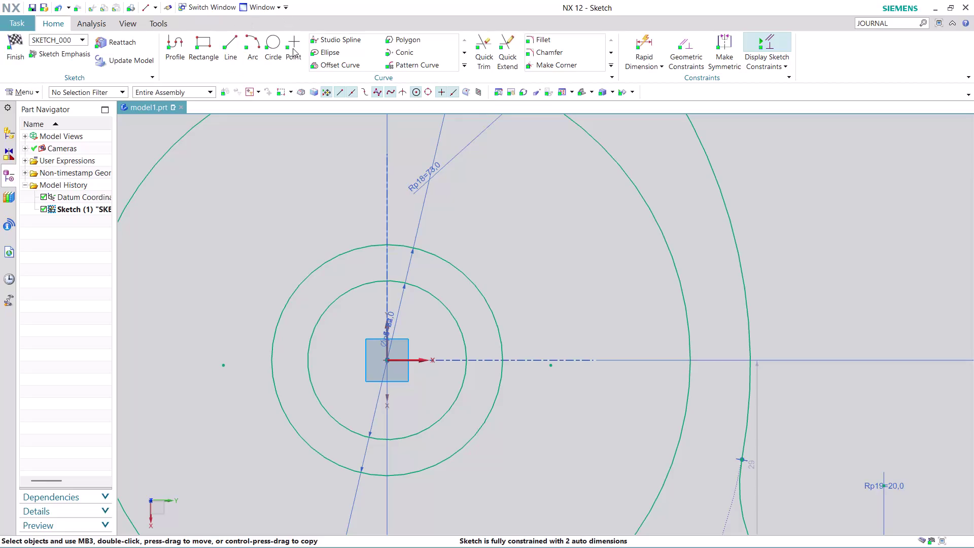
Place a 58 mm diameter circle at the sketch origin, concentric with the inner circles.
click(272, 41)
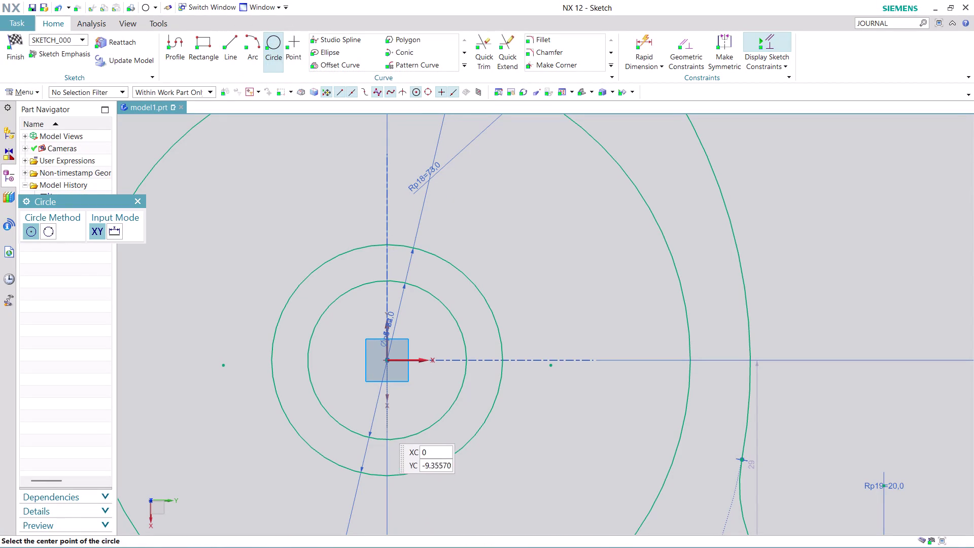
click(389, 360)
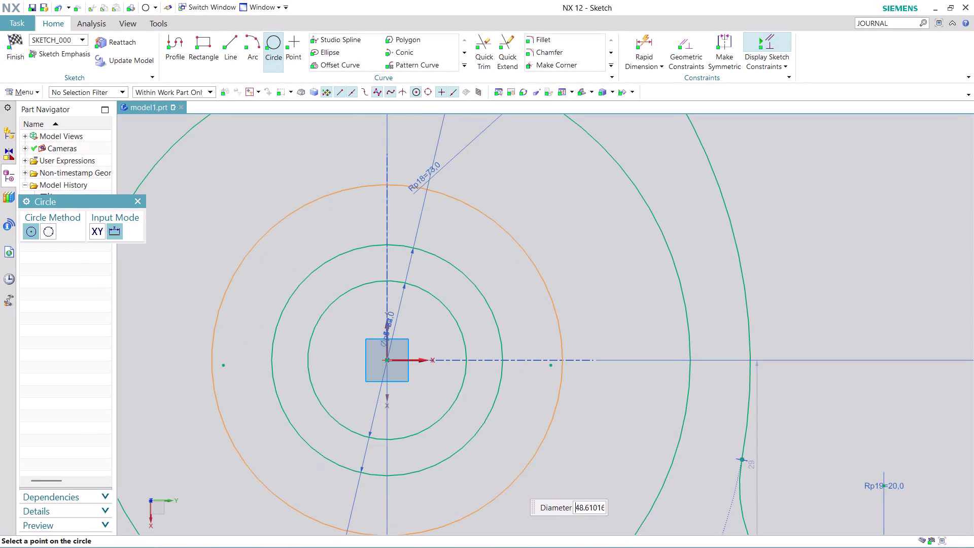
text(58)
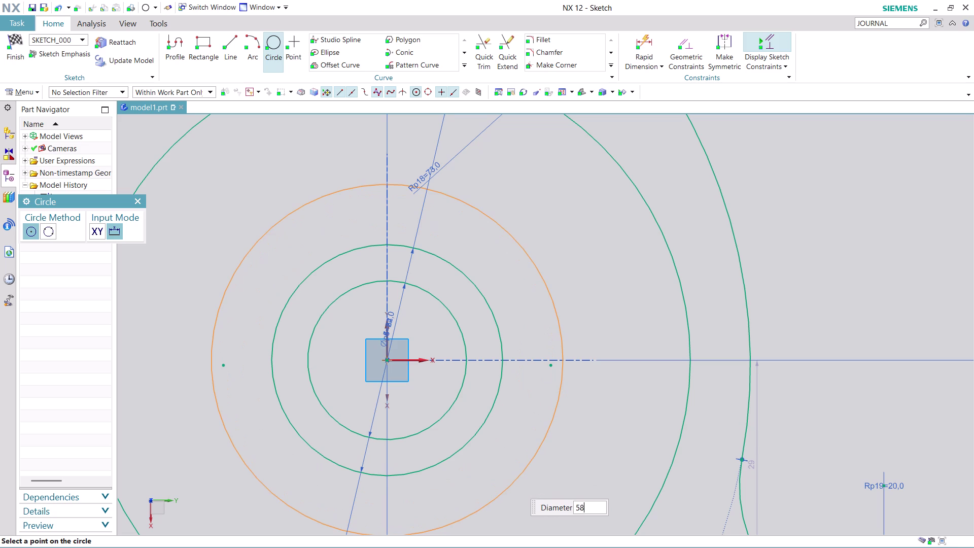
key(Return)
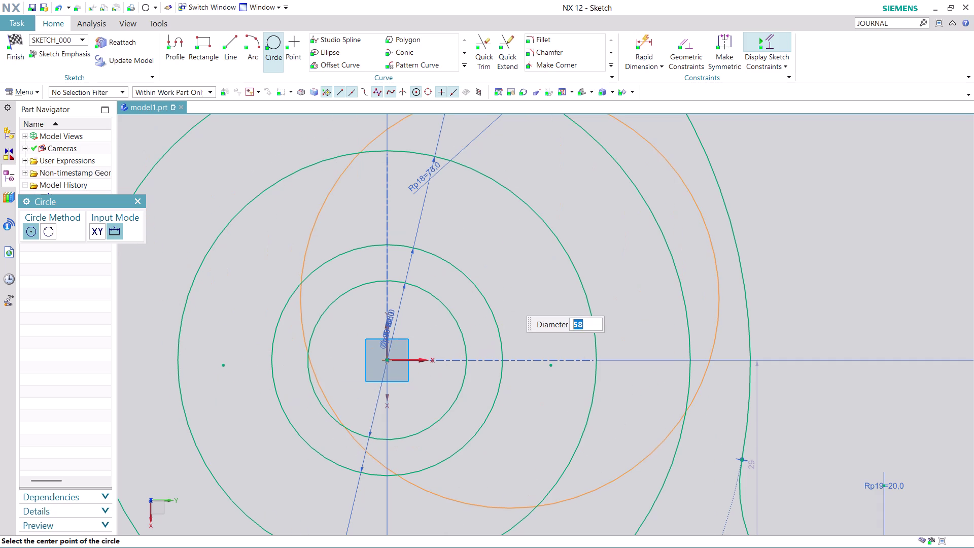
key(Escape)
scroll(down, 3)
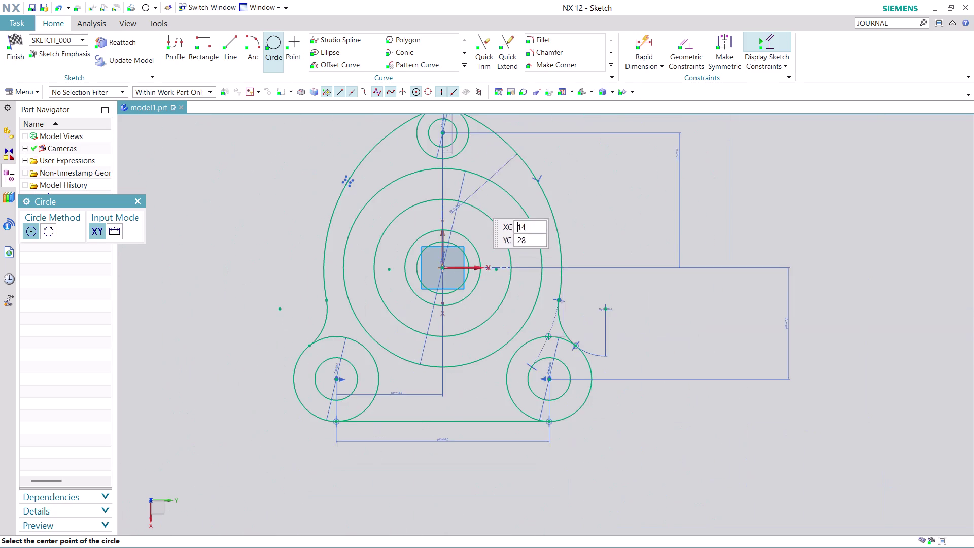
scroll(up, 3)
scroll(up, 3)
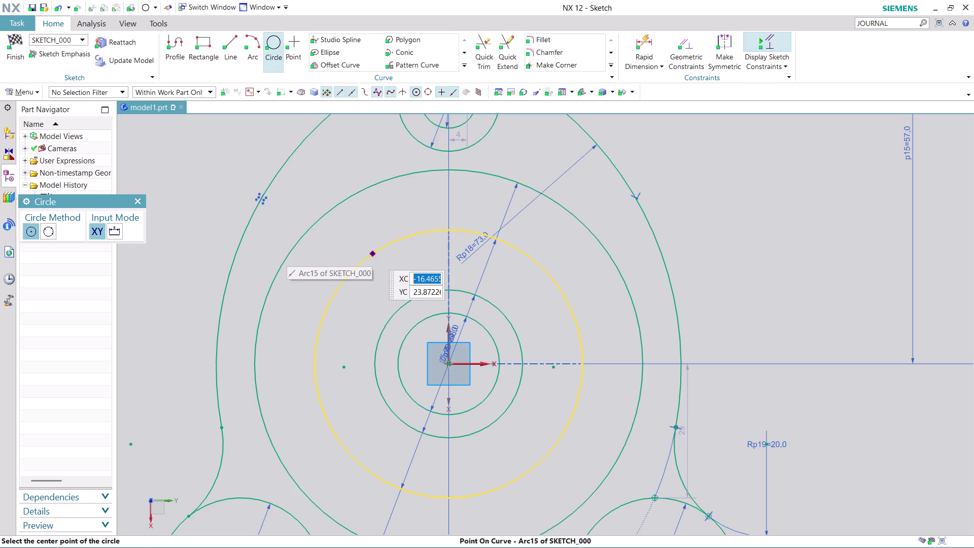
key(Escape)
Convert the Ø58 circle into dashed reference (construction) geometry.
right_click(372, 187)
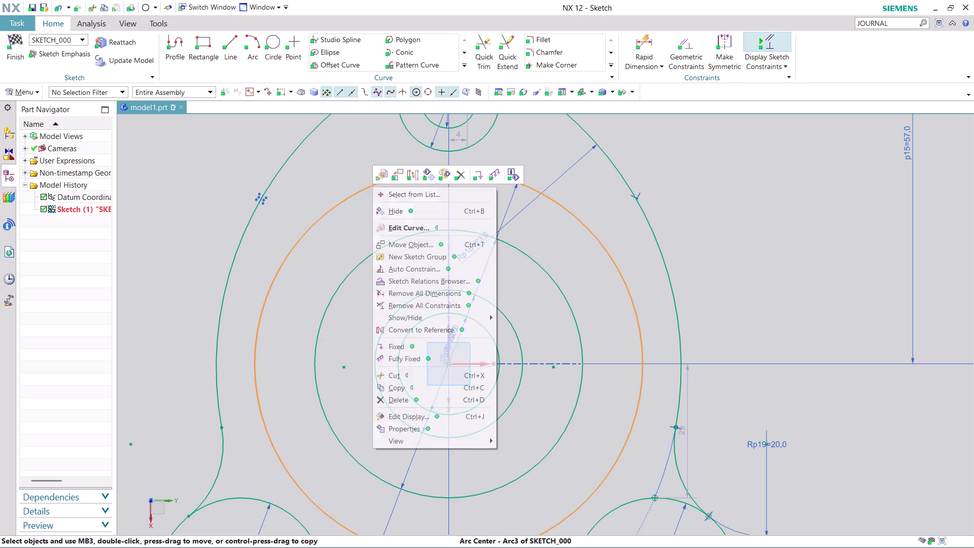
click(441, 329)
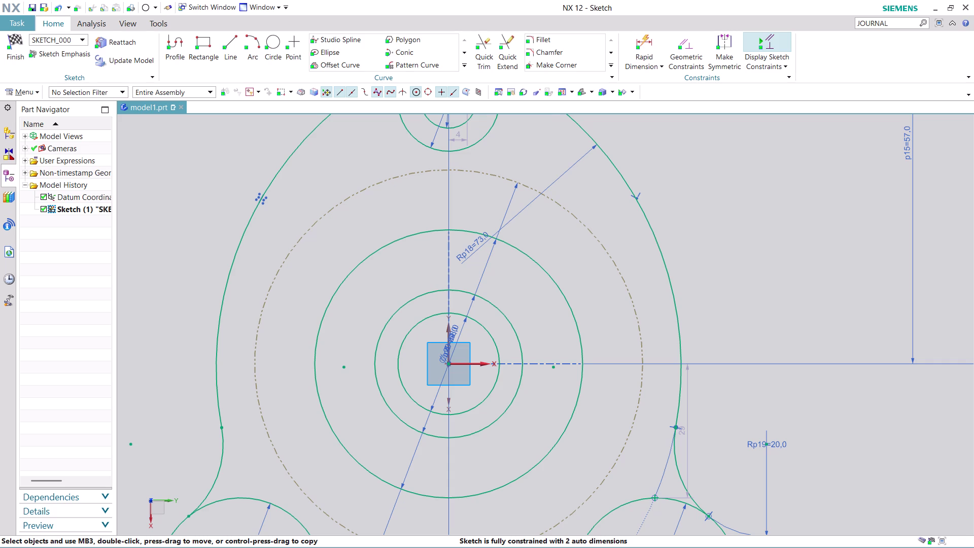
scroll(down, 3)
scroll(up, 3)
scroll(up, 3)
scroll(up, 3)
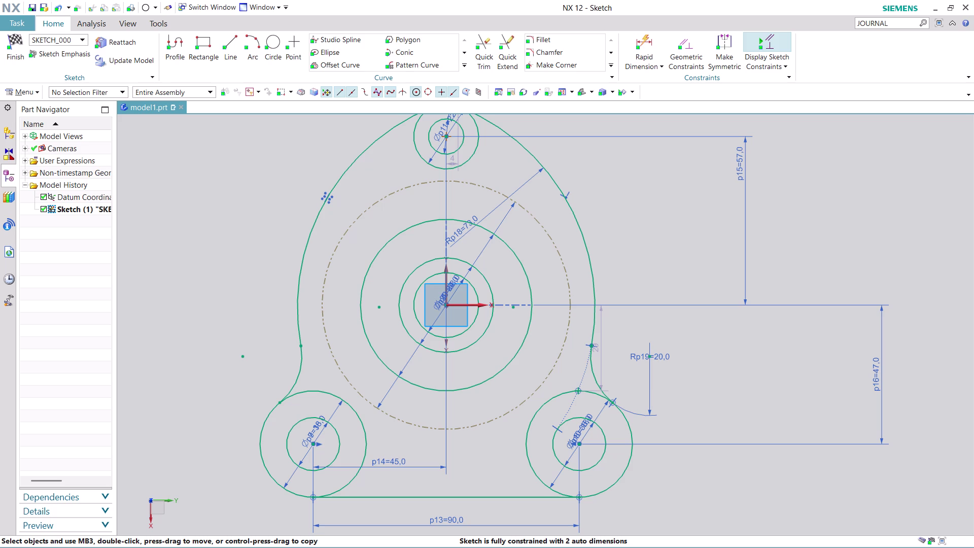
click(275, 44)
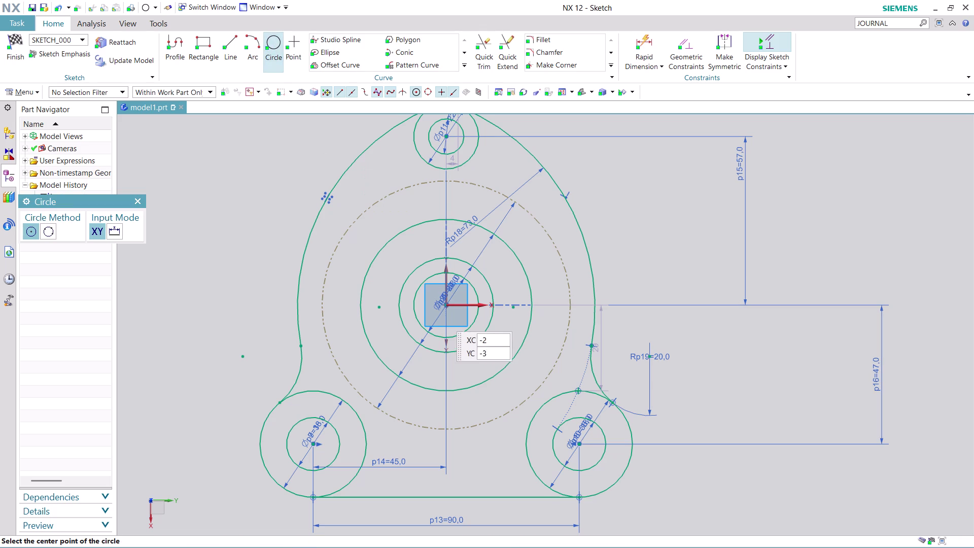
Draw a 78 mm diameter circle centred on the sketch origin.
click(446, 305)
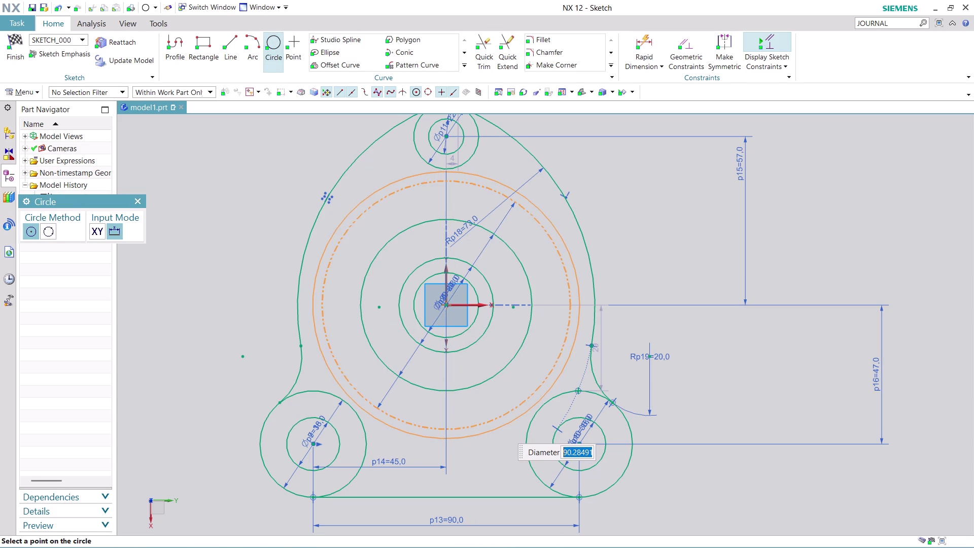
text(78)
key(Return)
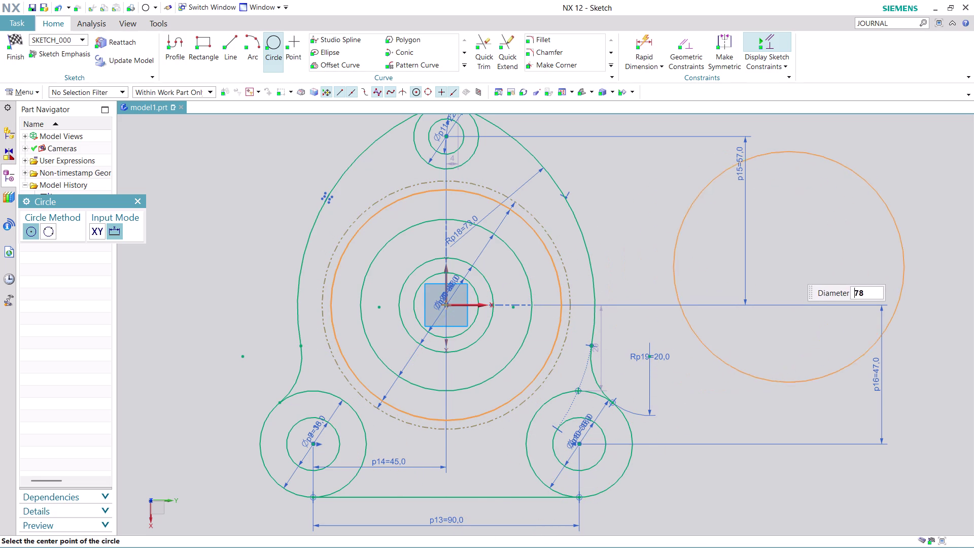
key(Escape)
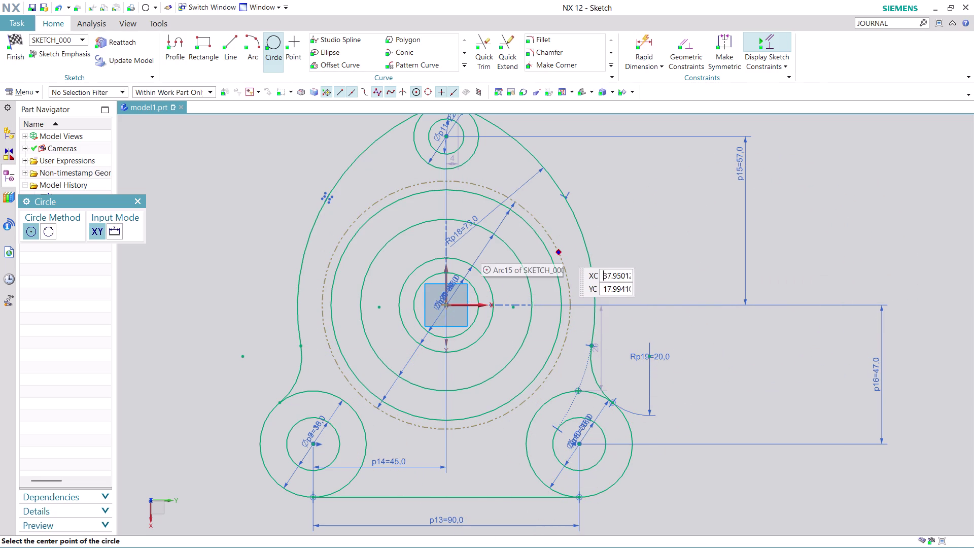
key(Escape)
Restore the Ø58 circle to an active curve and place the Ø78 and Ø58 dimensions.
right_click(554, 242)
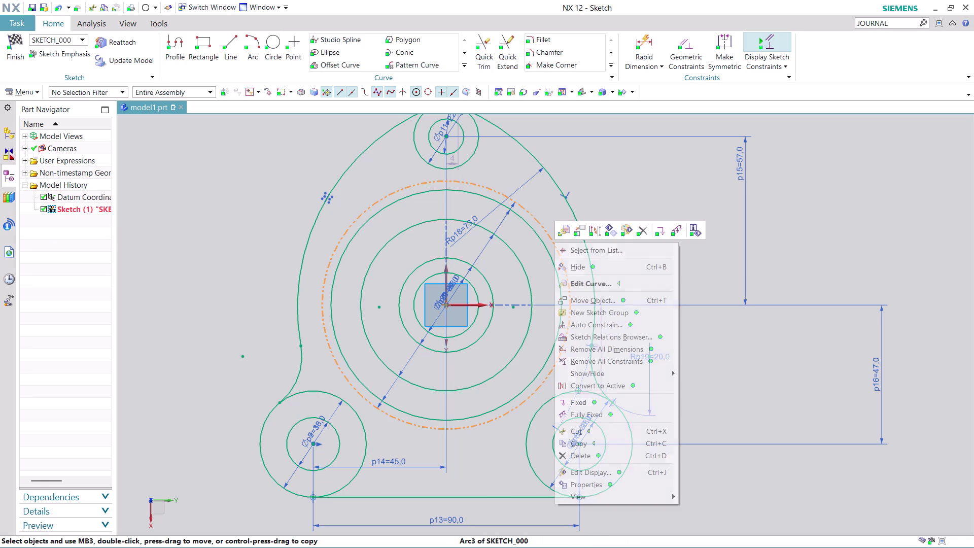
click(617, 451)
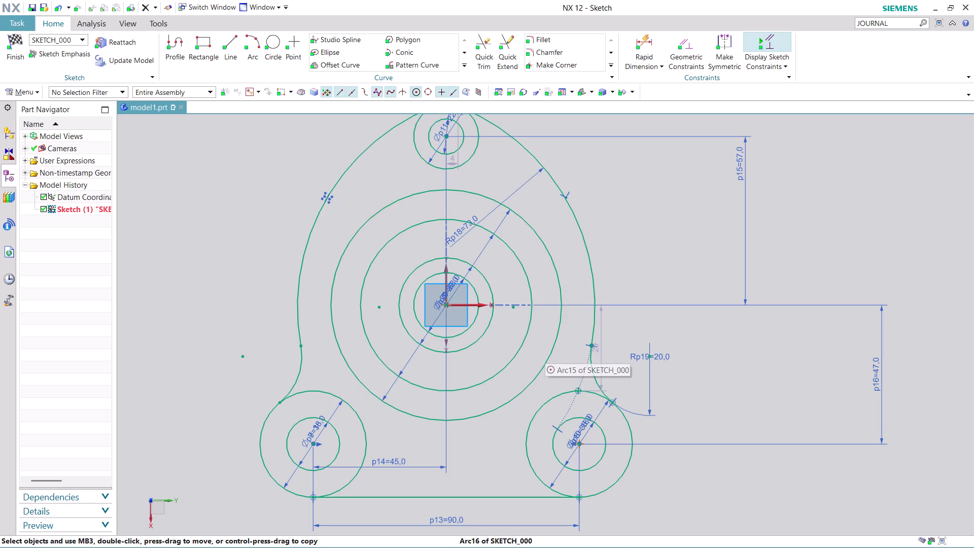
drag(499, 224, 551, 284)
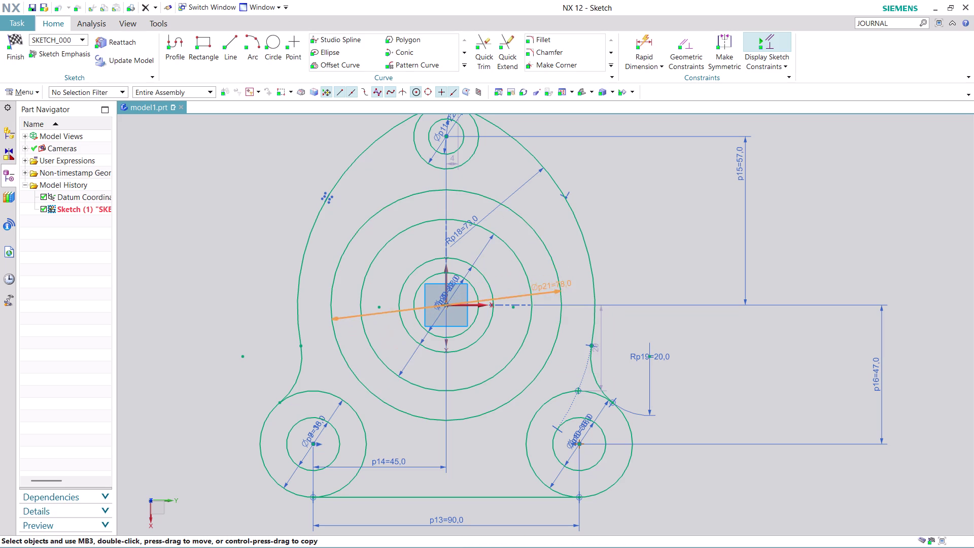
drag(551, 284, 554, 286)
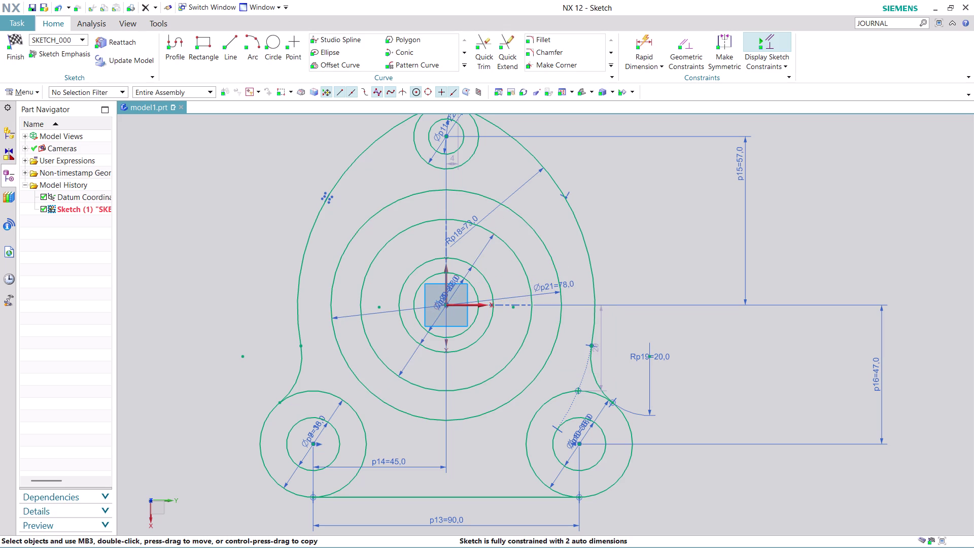
drag(488, 244, 509, 266)
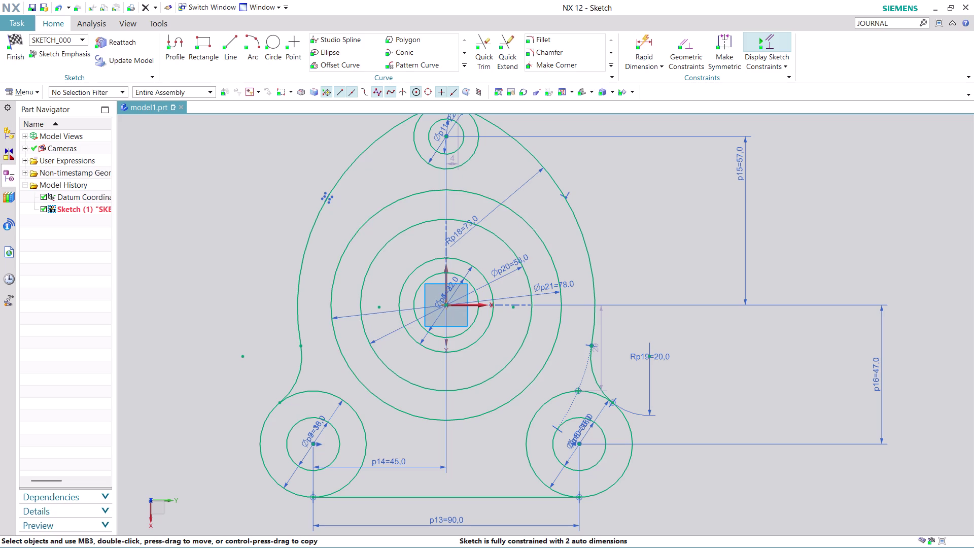
scroll(up, 3)
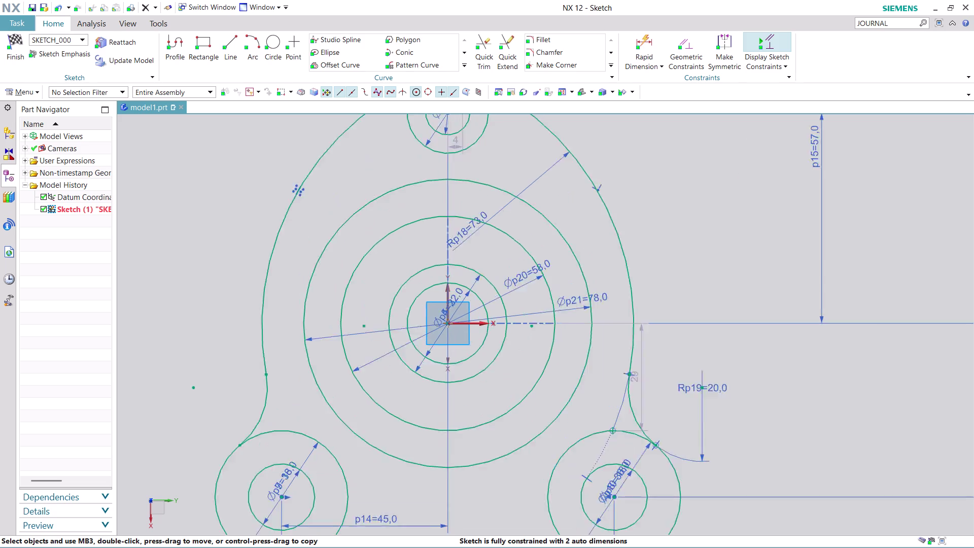
Turn the Ø58 circle back into reference geometry.
scroll(up, 3)
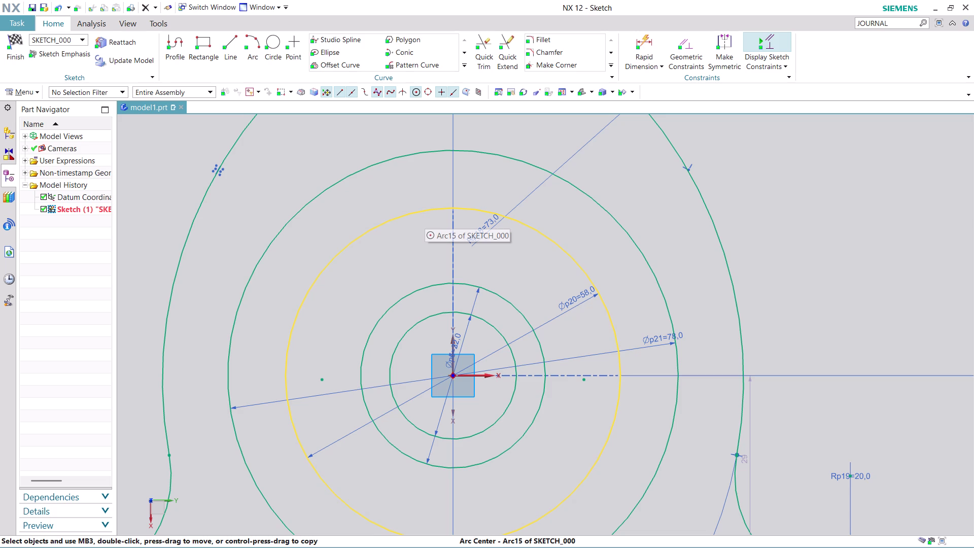
right_click(424, 215)
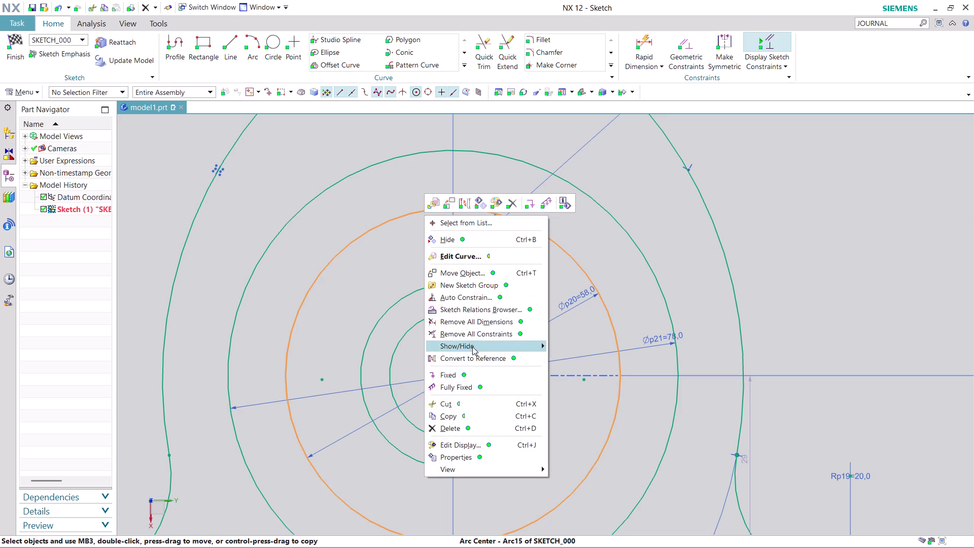
click(478, 356)
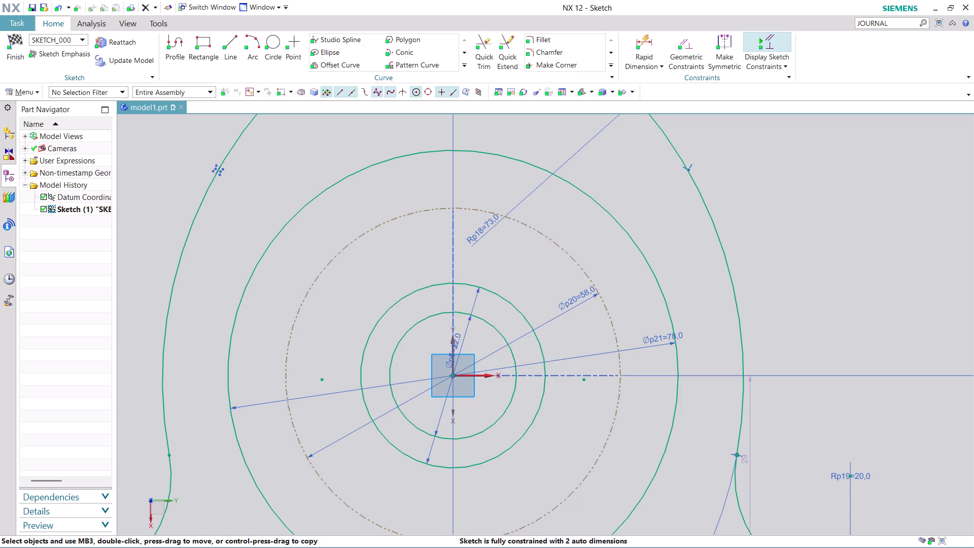
Draw a 14 mm diameter circle centred on a point of the Ø58 reference circle.
click(275, 42)
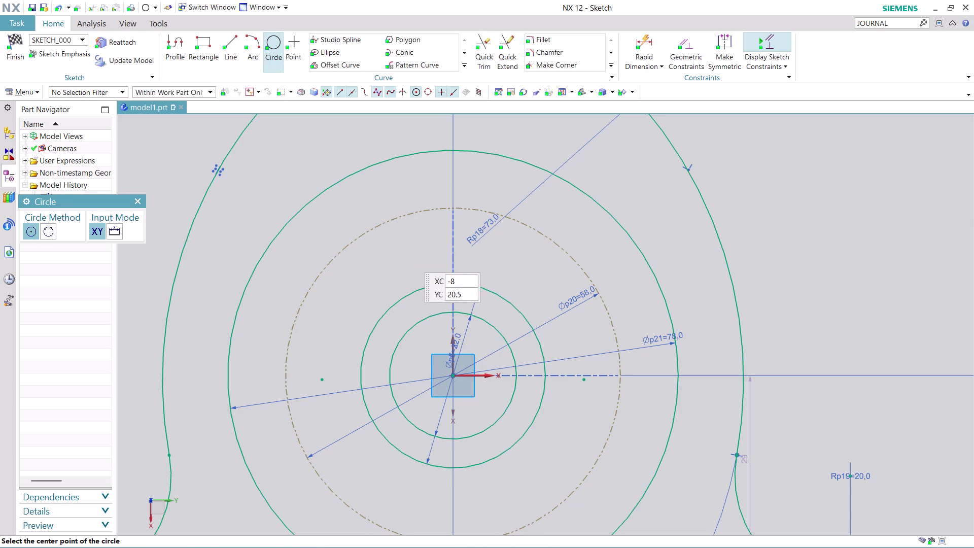
click(453, 206)
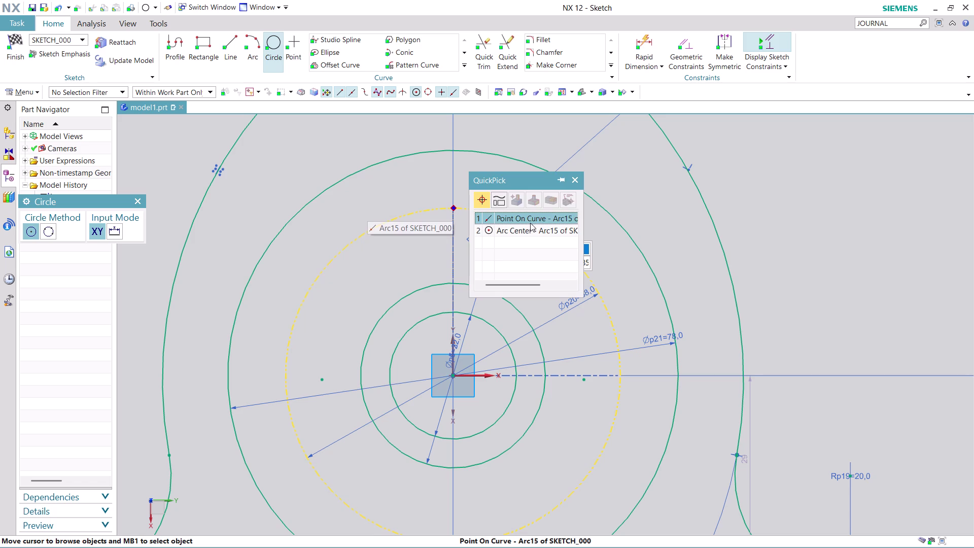
click(523, 217)
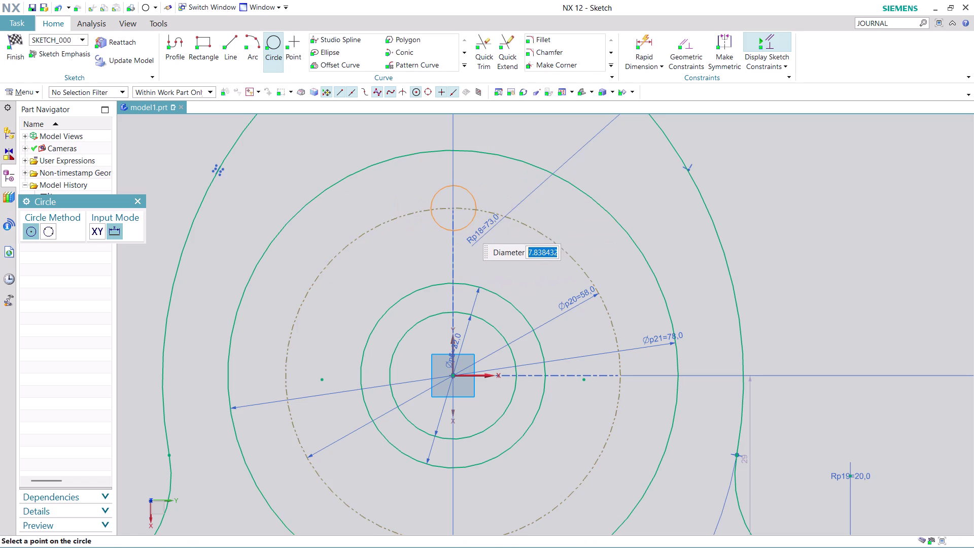
text(1)
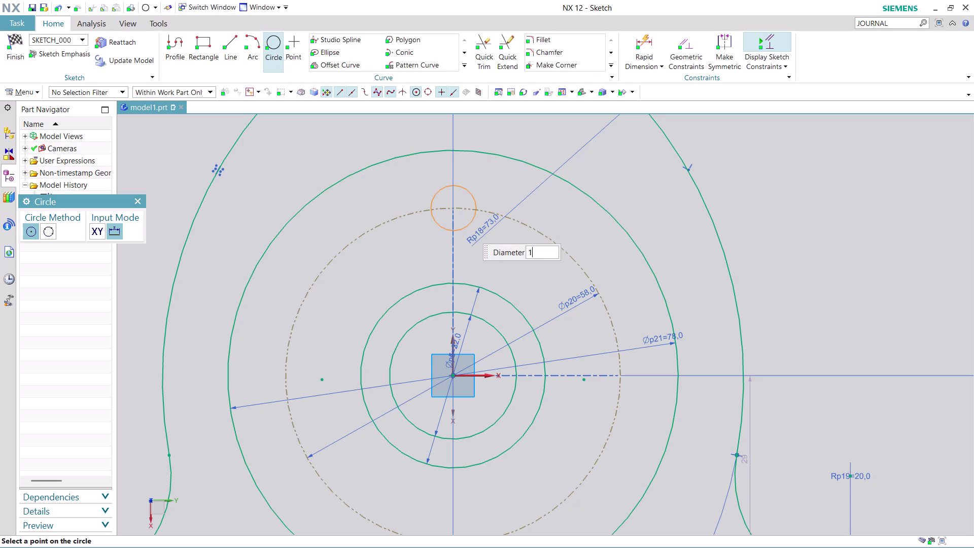
text(4)
key(Return)
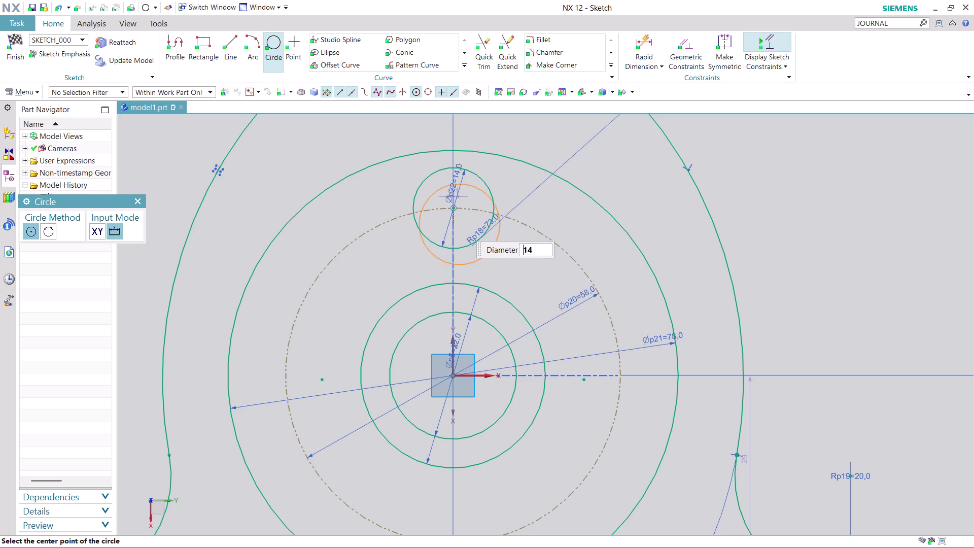
key(Escape)
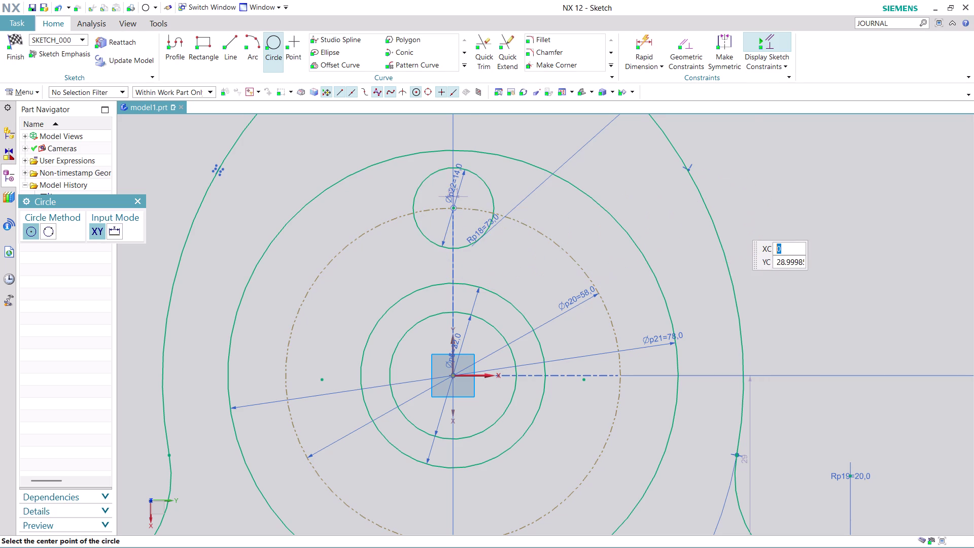
key(Escape)
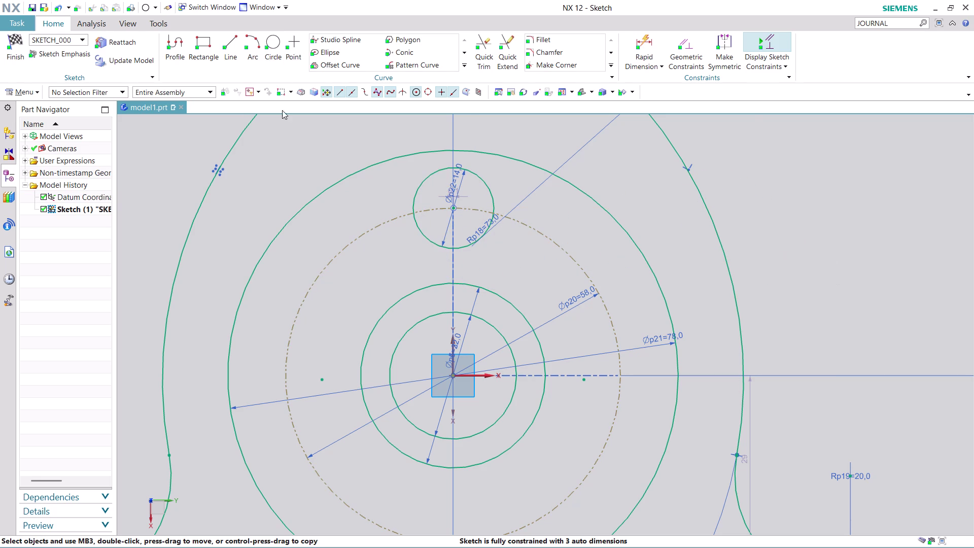
click(178, 43)
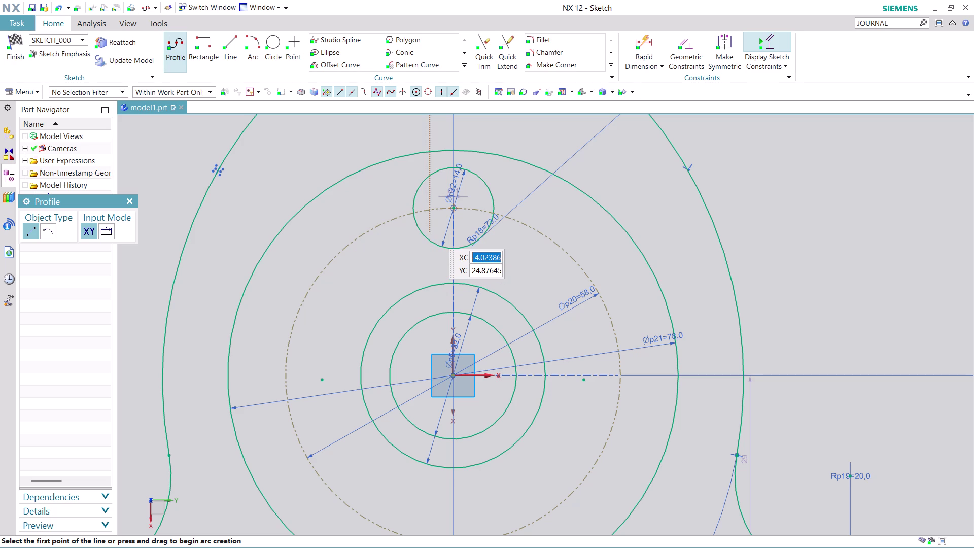
Draw an open three-line slot outline (down, across, up) beneath the Ø14 circle.
click(432, 232)
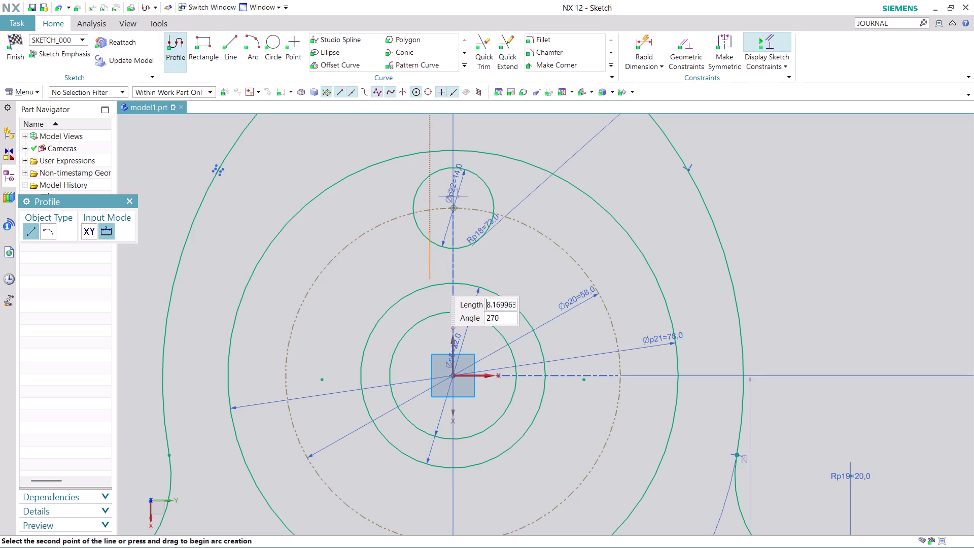
click(431, 271)
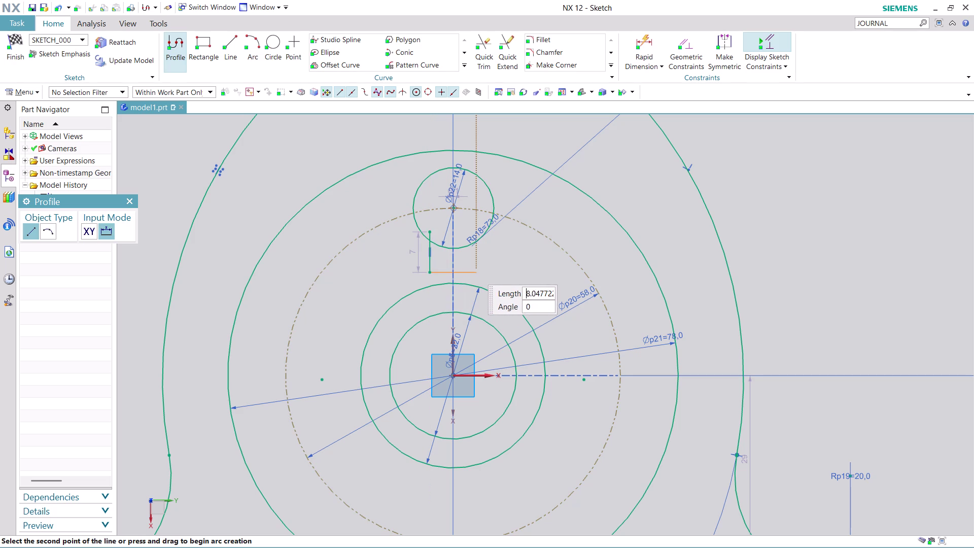
click(477, 268)
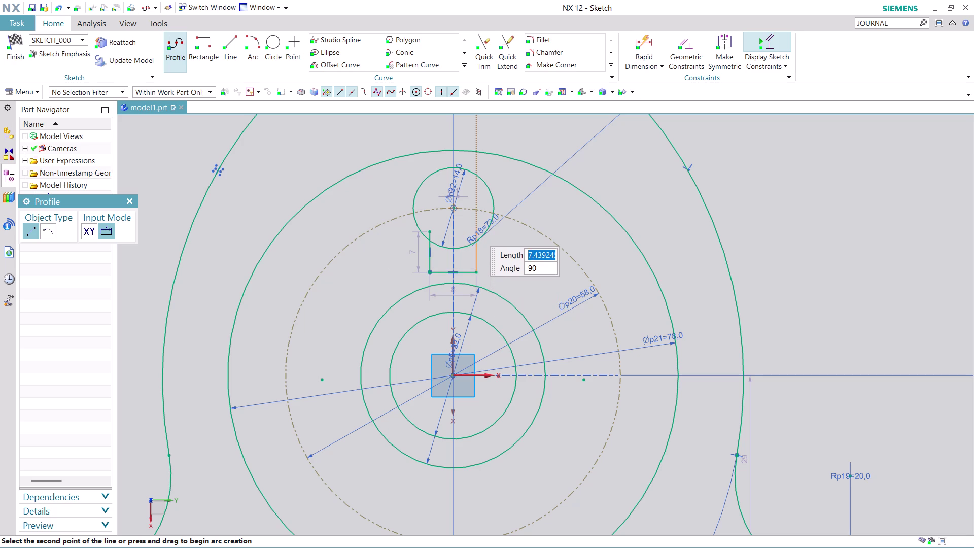
click(473, 229)
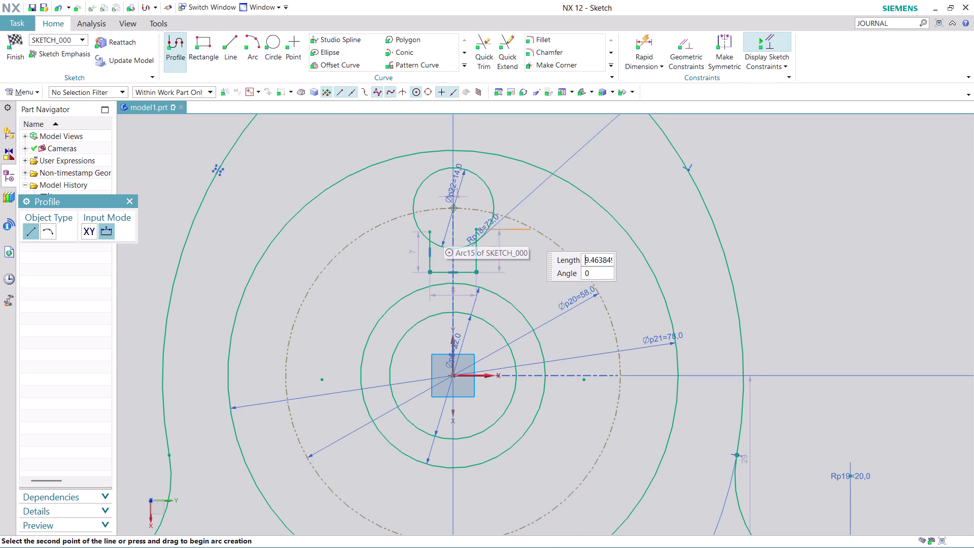
key(Escape)
key(Escape)
scroll(up, 3)
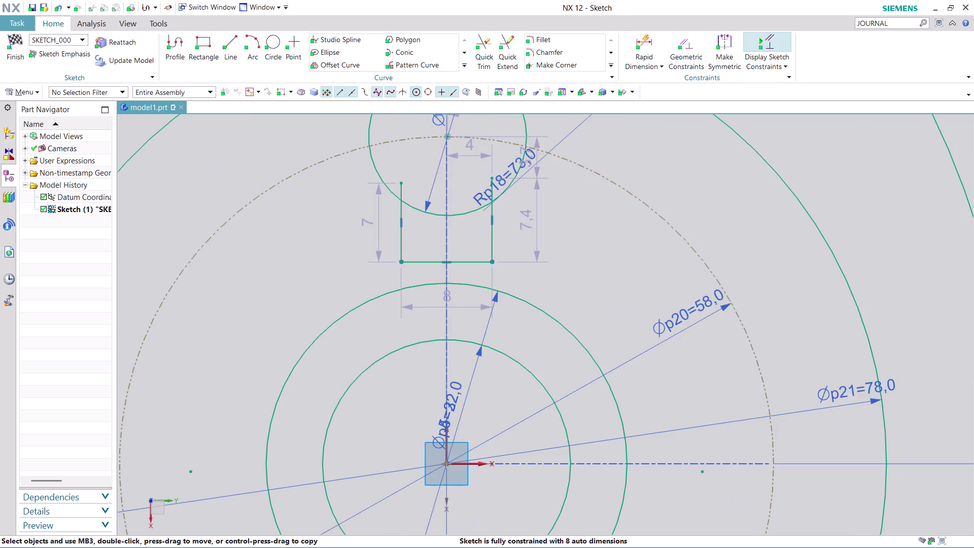
scroll(up, 3)
Set the slot width dimension to 6 mm.
drag(462, 291, 455, 207)
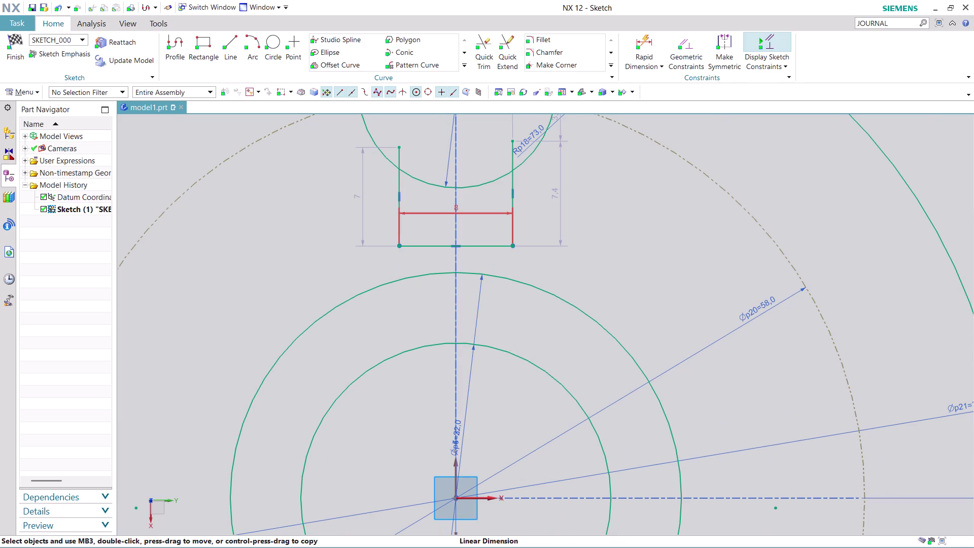
double_click(465, 215)
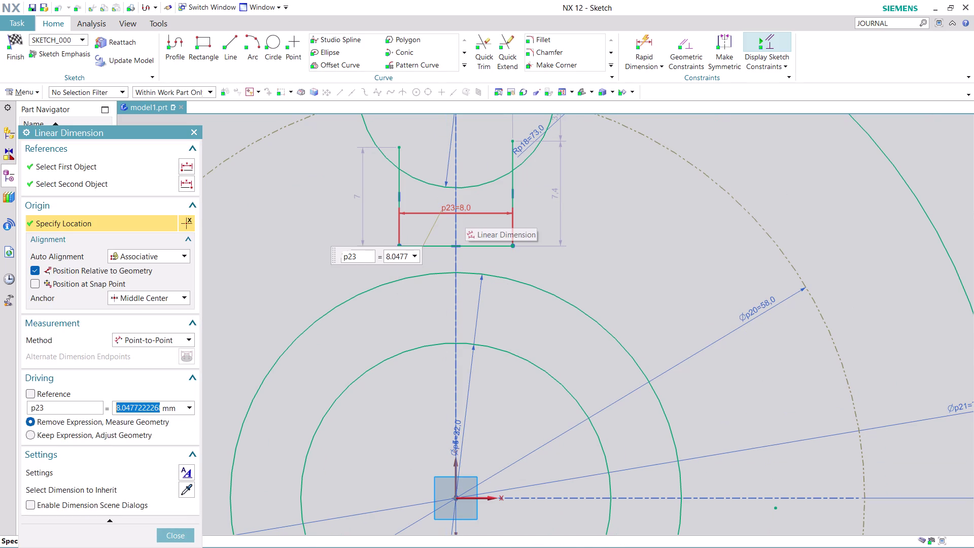
key(6)
key(Return)
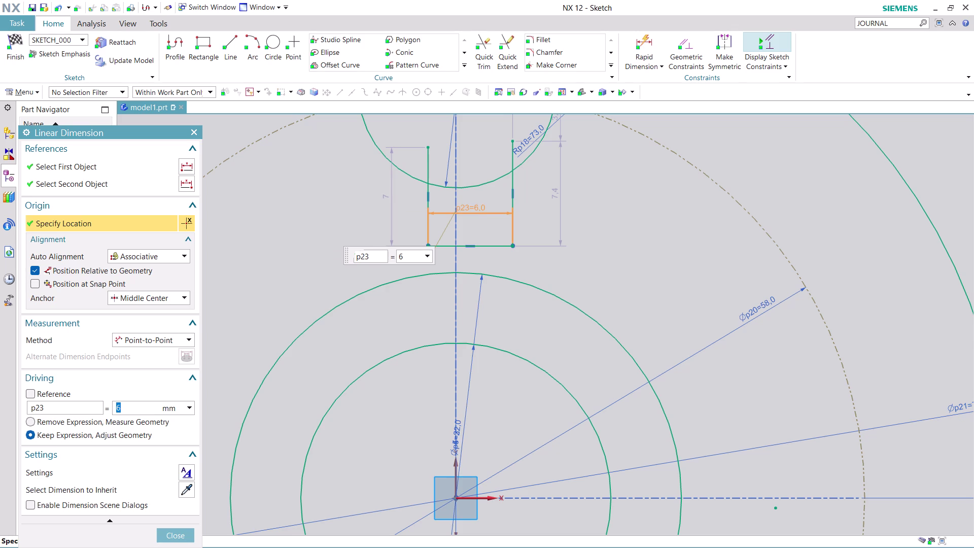
click(178, 537)
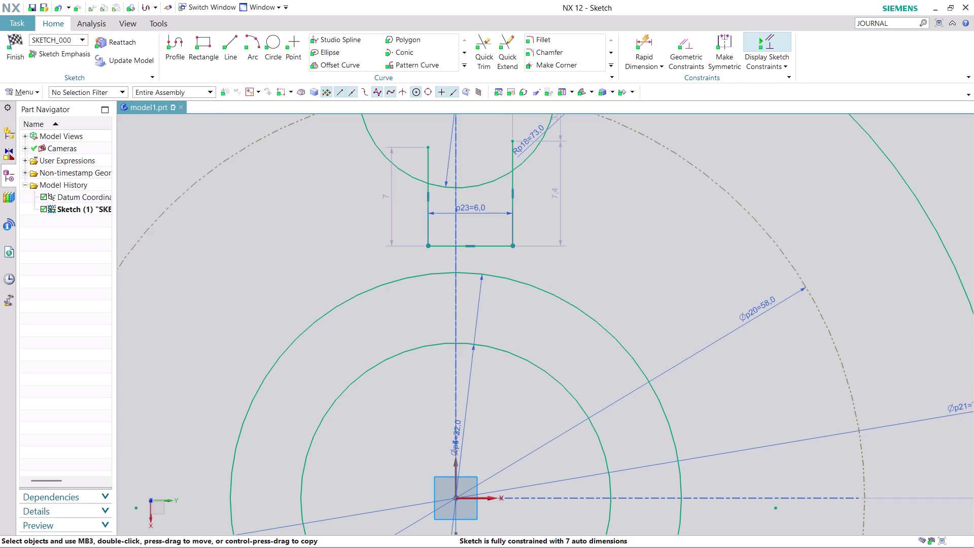
scroll(down, 3)
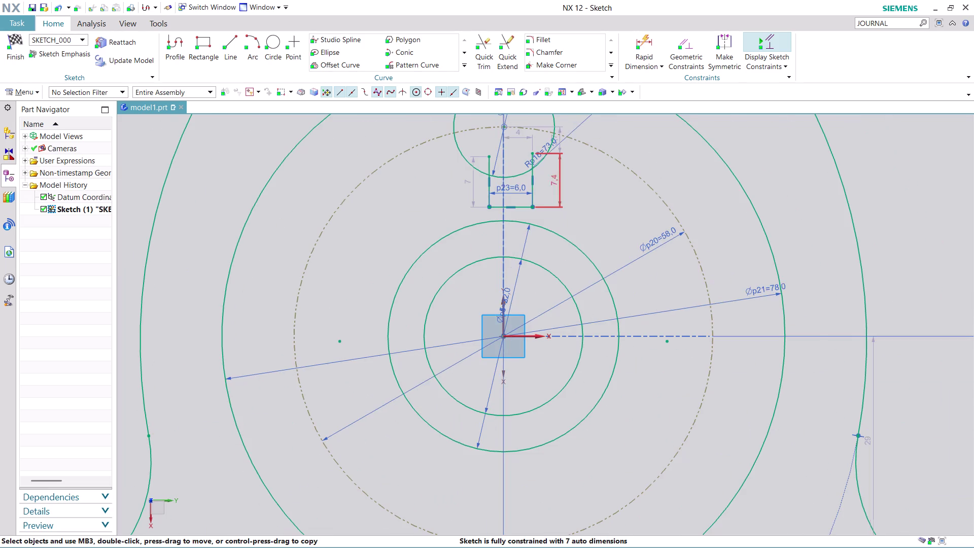
scroll(up, 3)
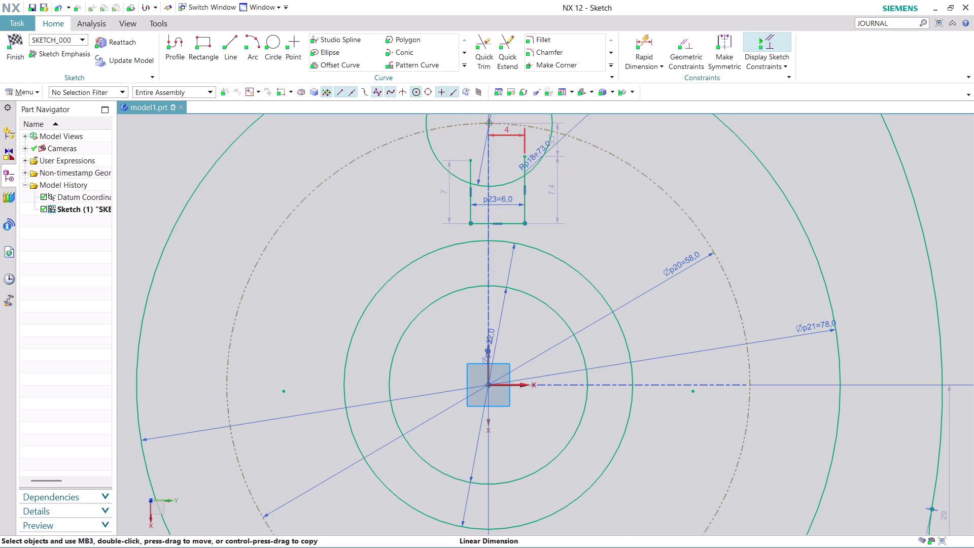
Change the slot's offset from the vertical centre line from 4 mm to 3 mm.
double_click(513, 136)
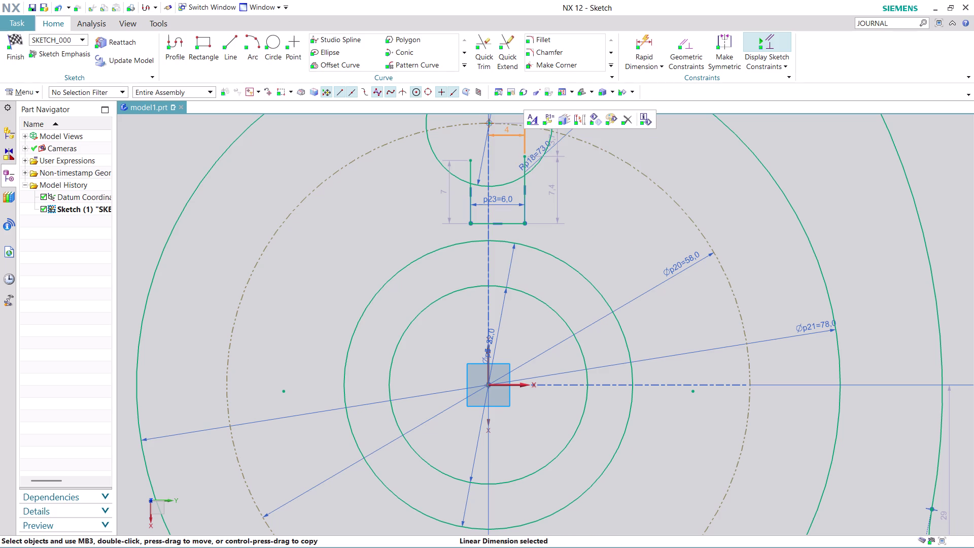
double_click(509, 133)
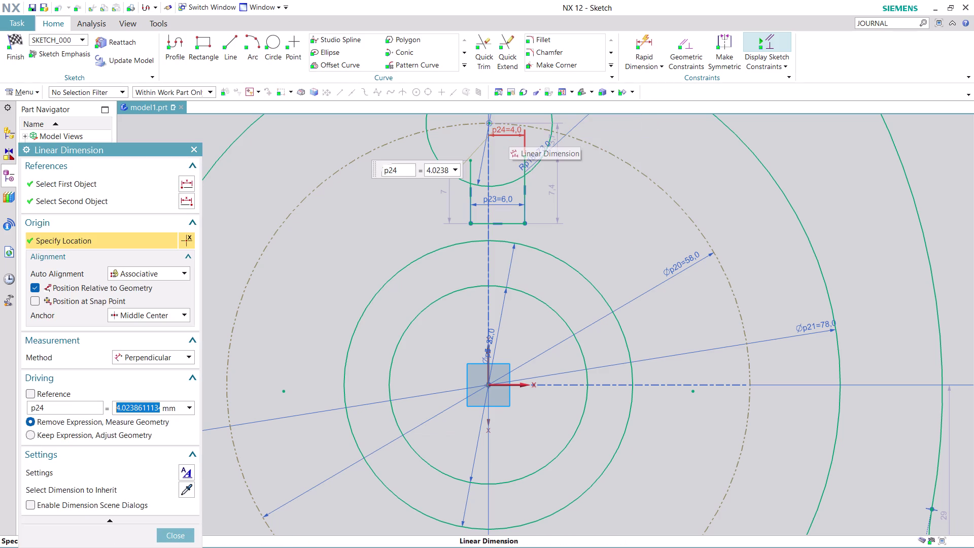
key(3)
key(Return)
scroll(up, 3)
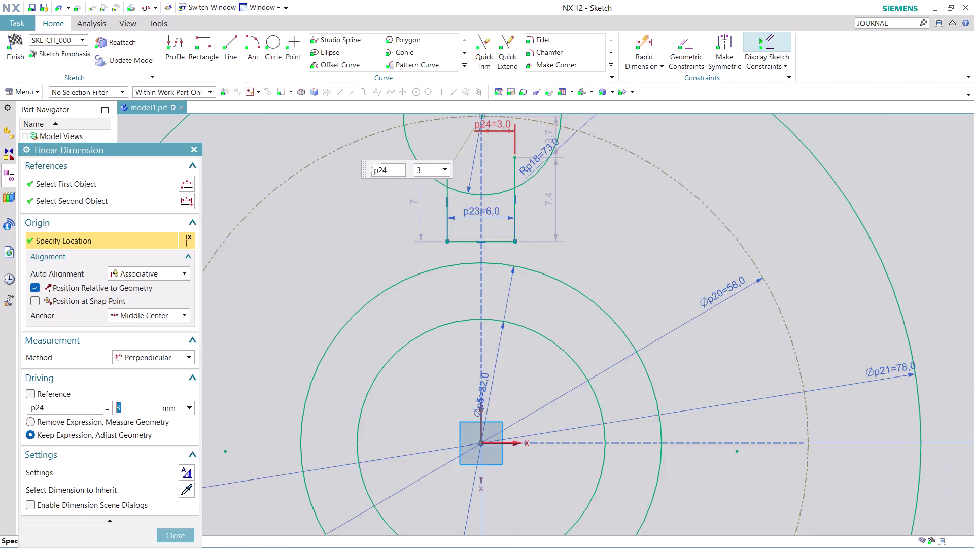
scroll(up, 3)
scroll(up, 3)
scroll(up, 3)
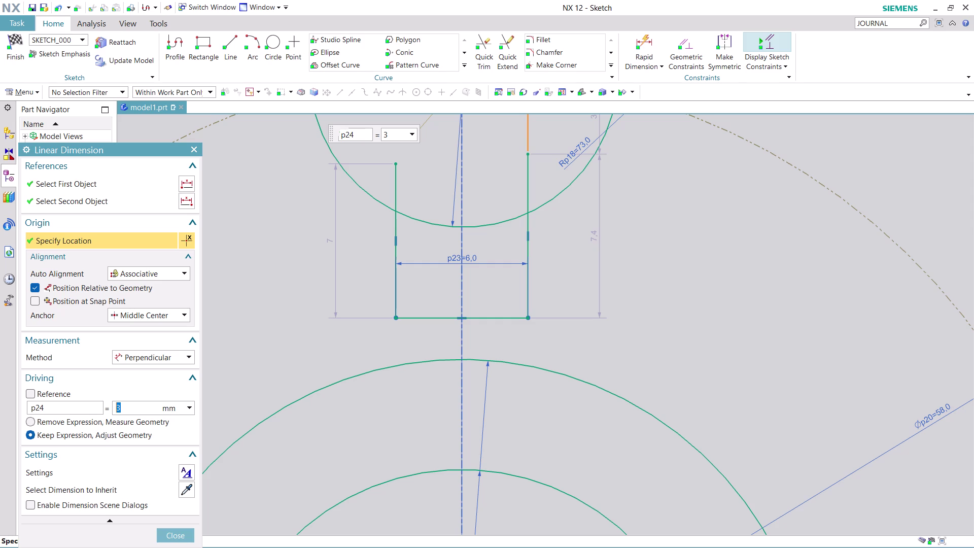
click(176, 543)
Drag the slot's bottom line down until it rests on the Ø58 circle.
click(173, 537)
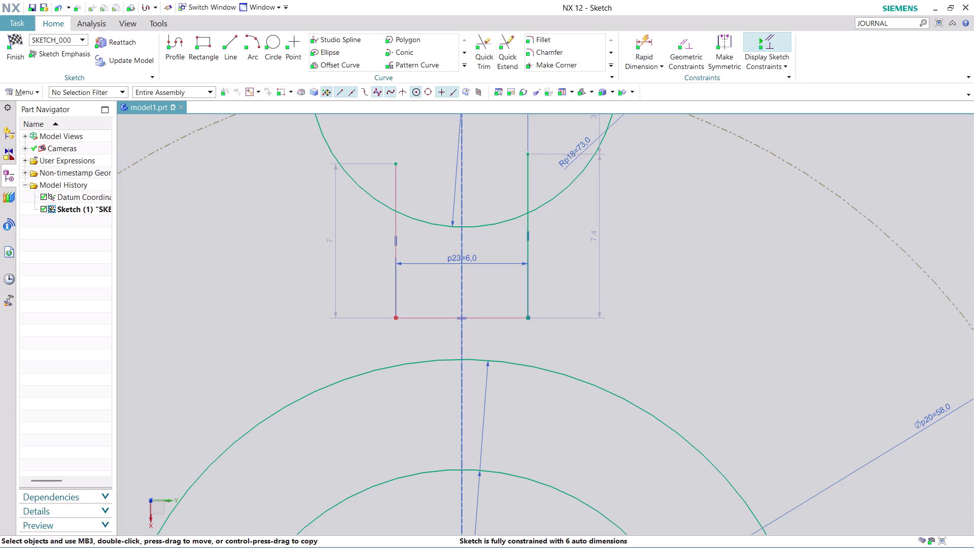
drag(394, 319, 400, 361)
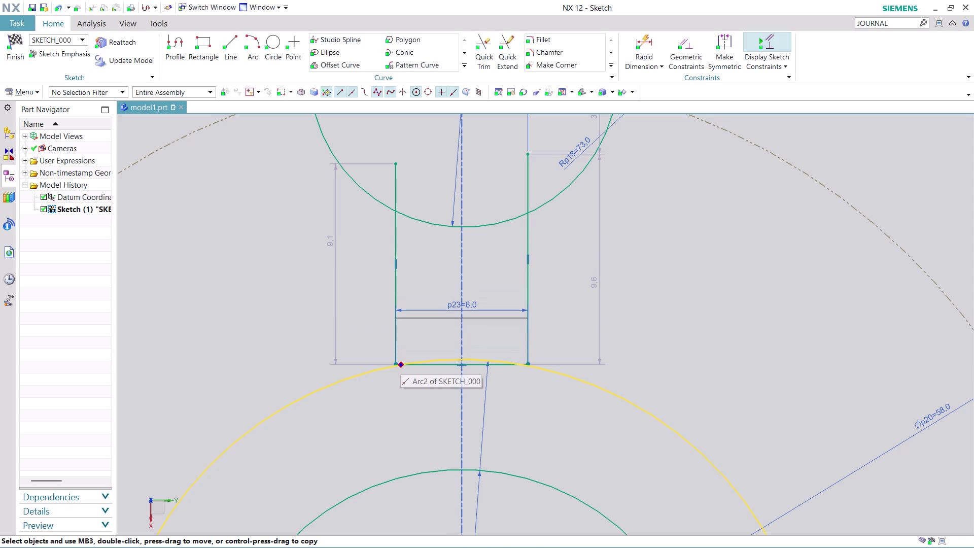
drag(400, 361, 400, 358)
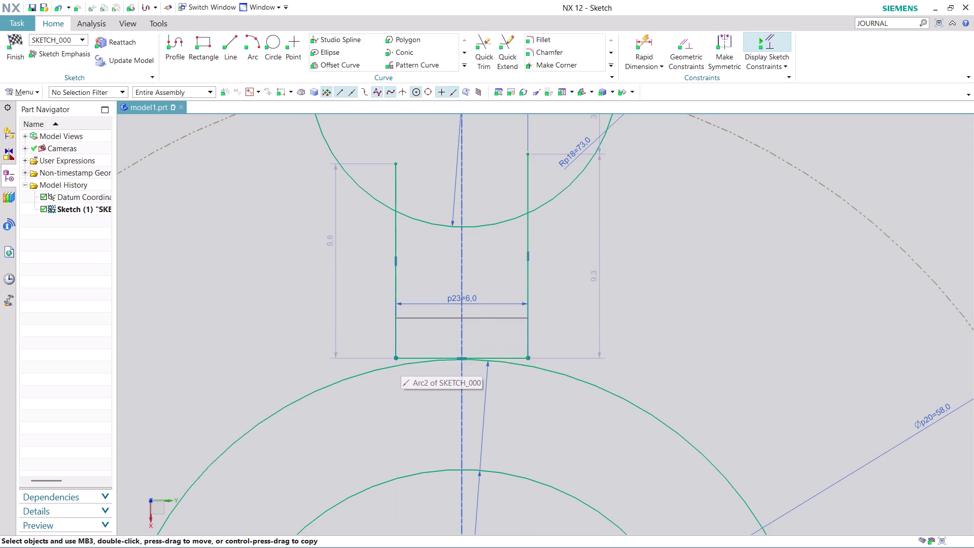
drag(401, 358, 402, 360)
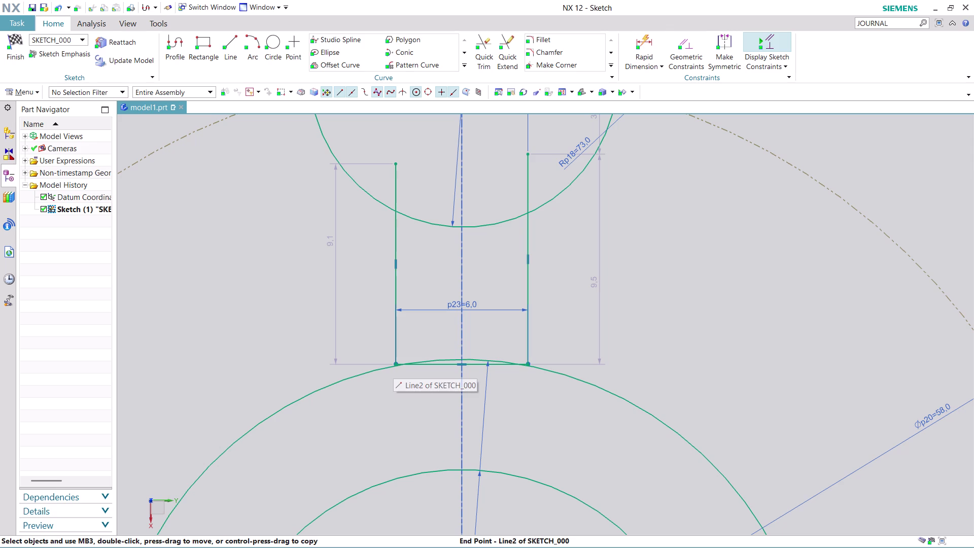
click(684, 48)
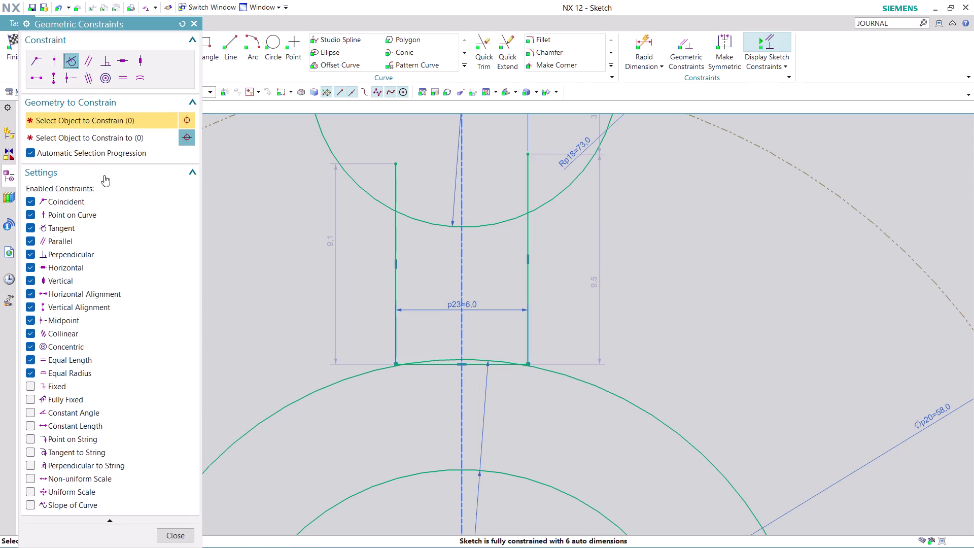
Try making the slot's bottom-left corner coincident with the Ø58 circle, then undo it.
click(32, 59)
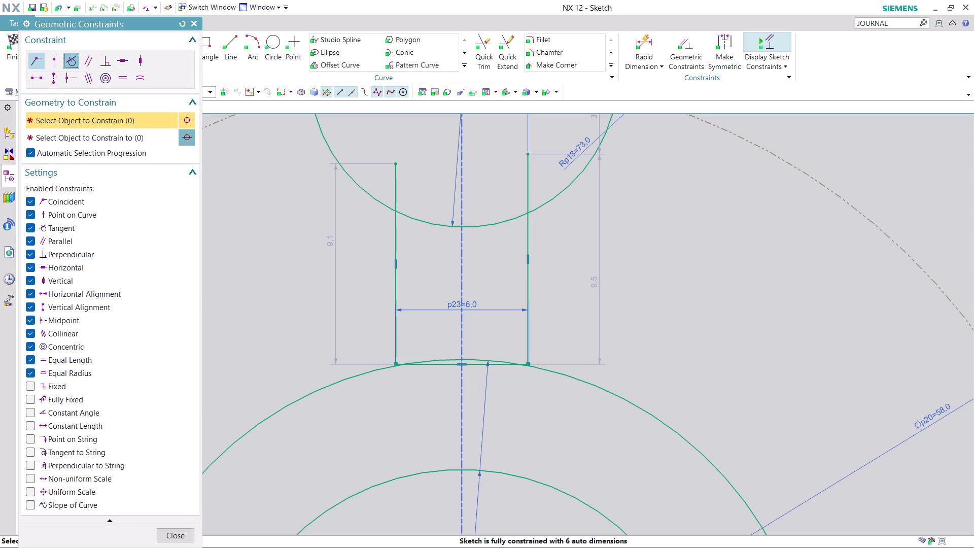
click(395, 362)
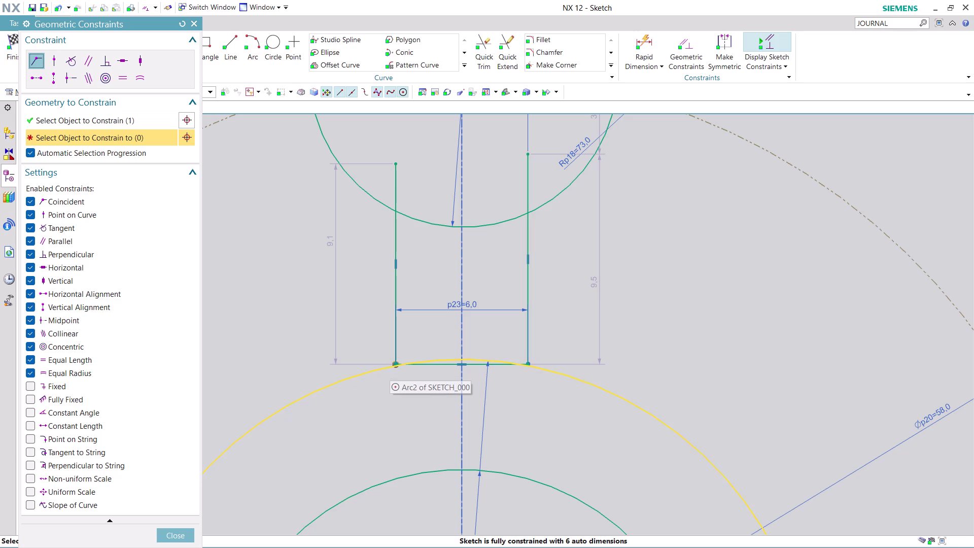
click(389, 367)
click(468, 305)
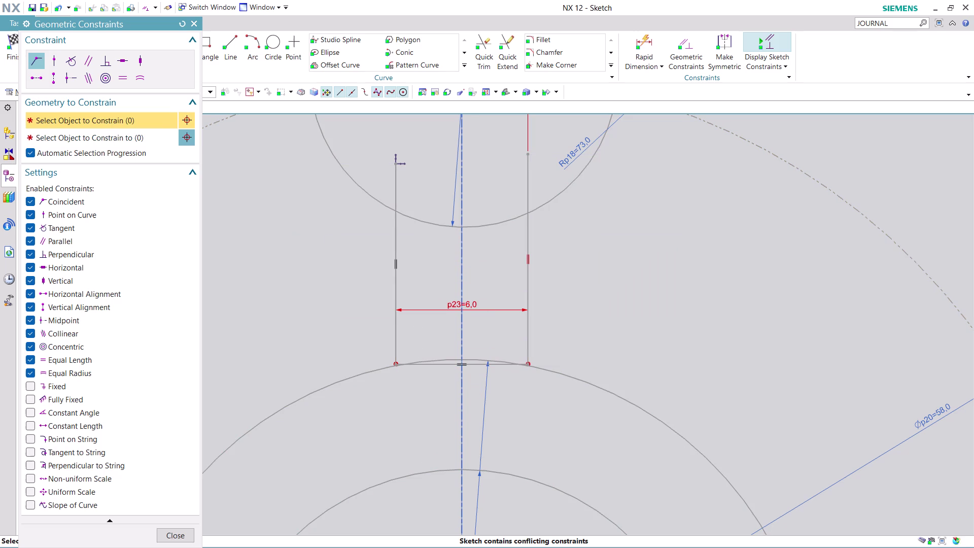
key(ctrl+z)
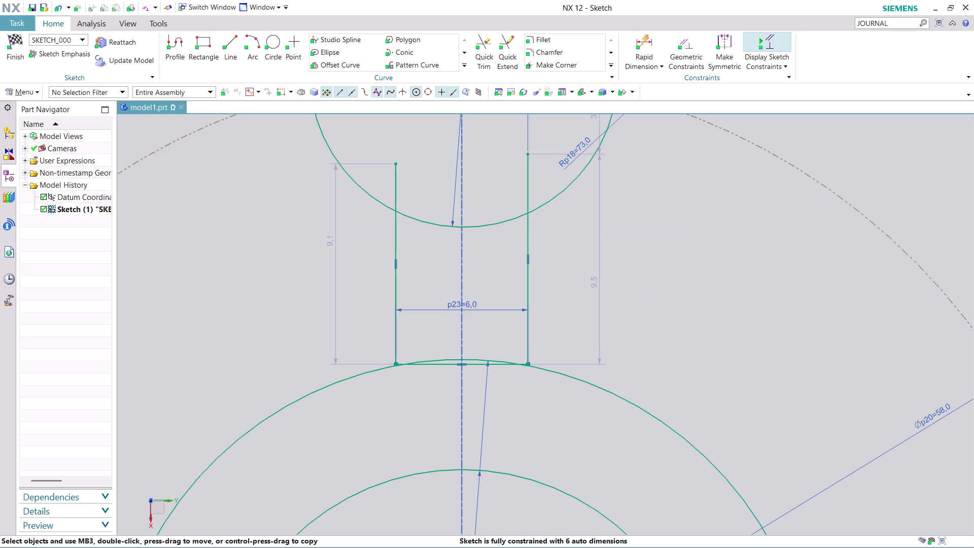
Drag the slot side-line ends onto the arc so they snap to it, keeping the 6.0 width.
scroll(up, 3)
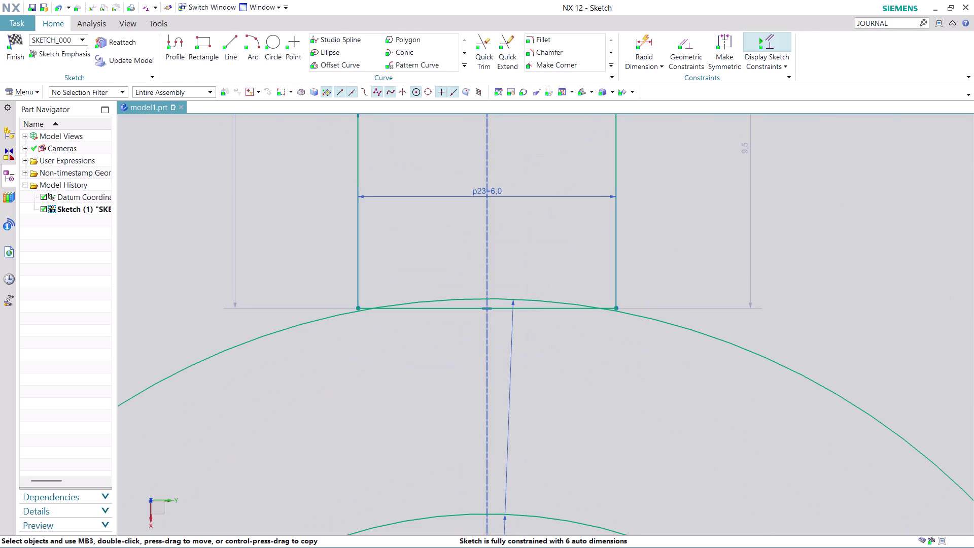
scroll(up, 3)
scroll(down, 3)
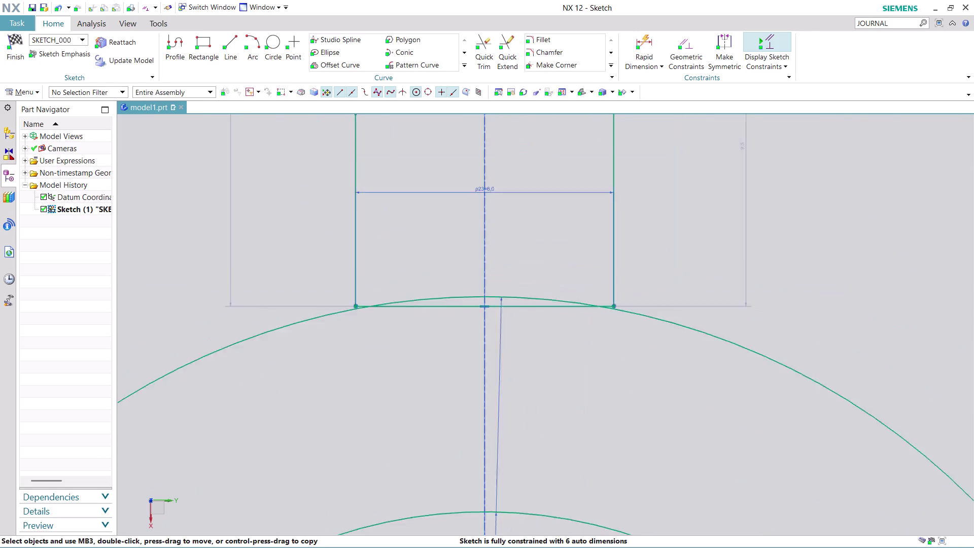
scroll(down, 3)
scroll(down, 3)
scroll(up, 3)
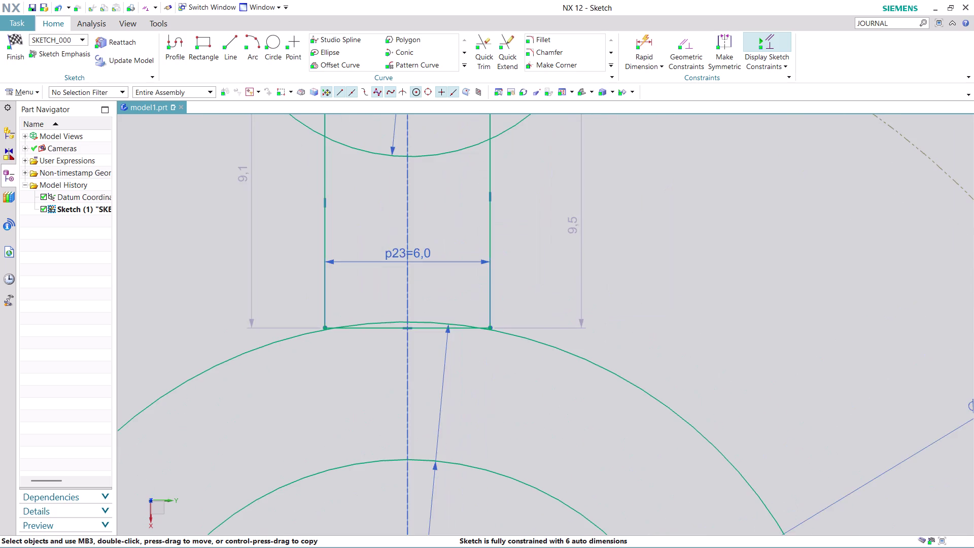
scroll(up, 3)
scroll(up, 3)
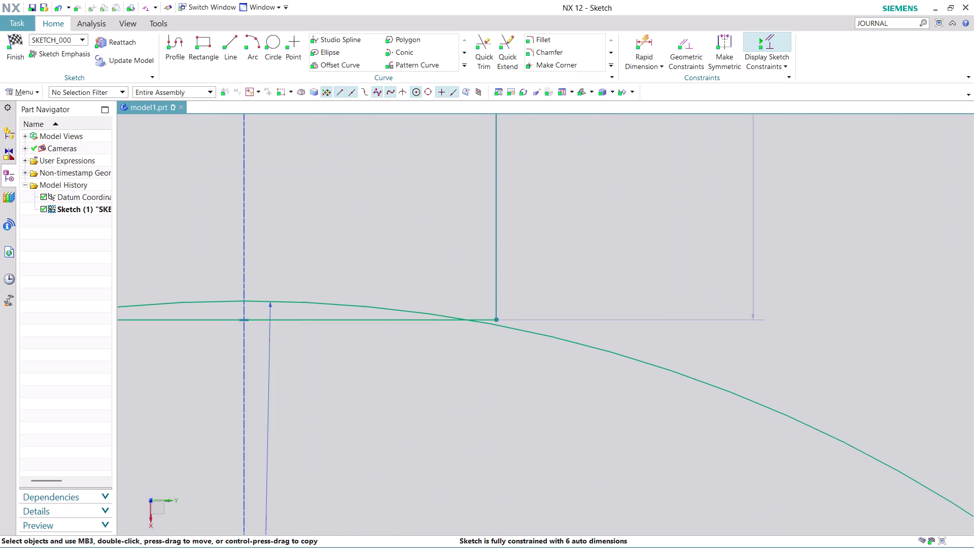
drag(497, 317, 502, 327)
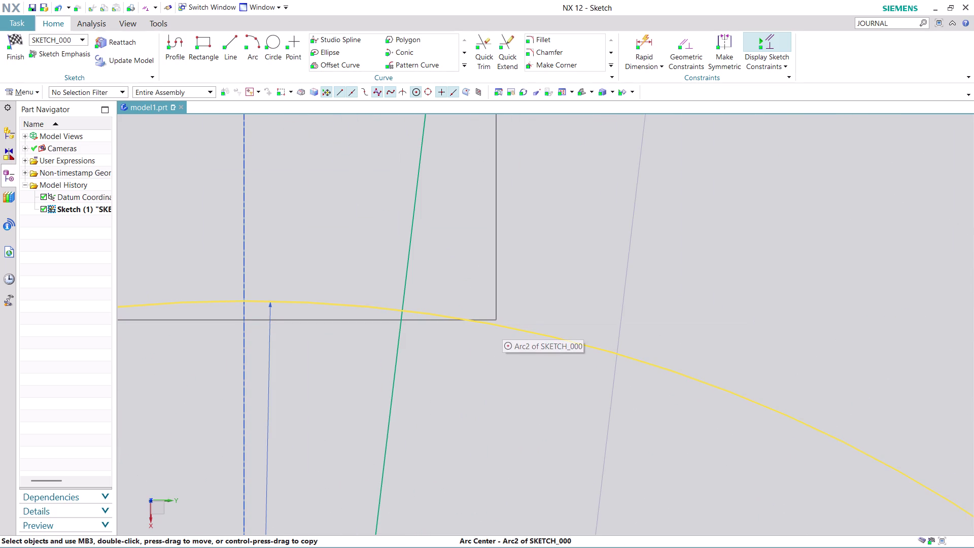
drag(502, 326, 493, 317)
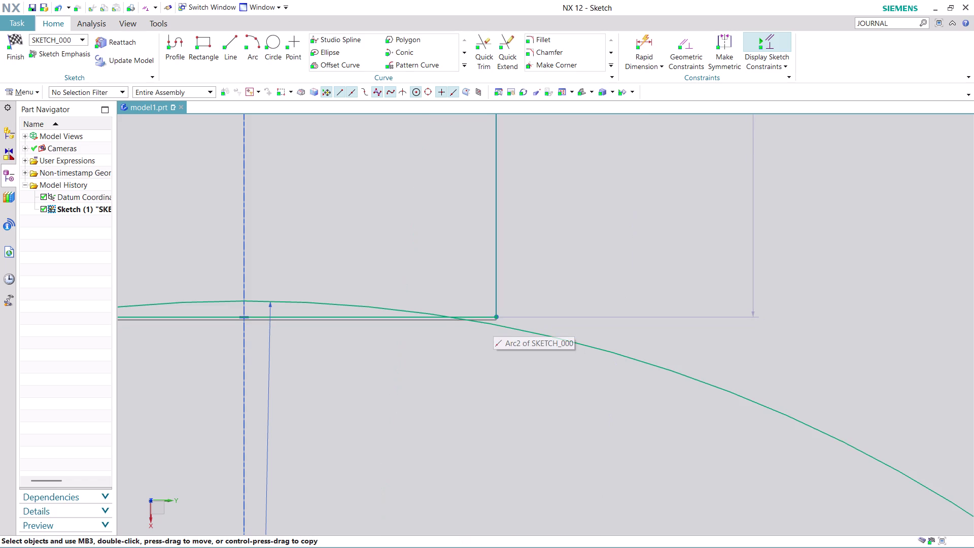
drag(492, 317, 494, 322)
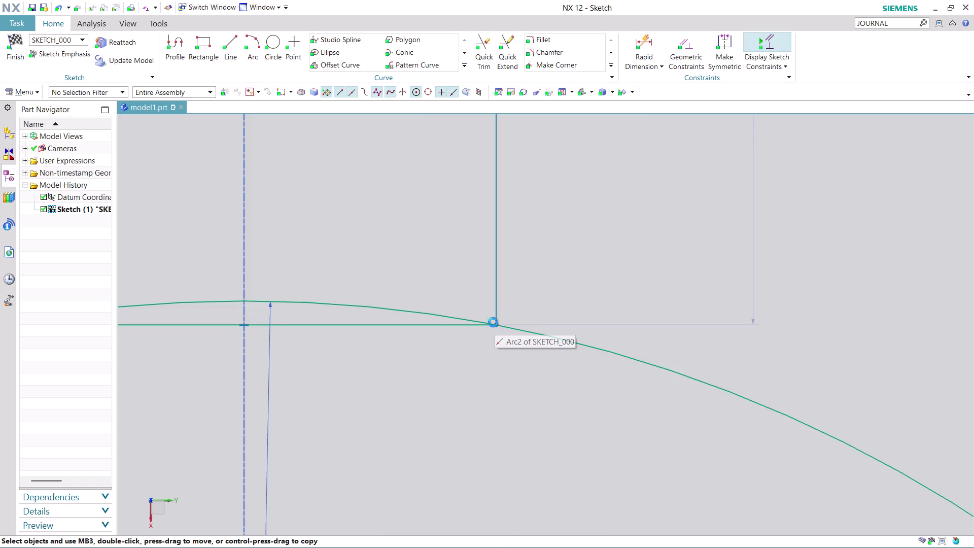
scroll(down, 3)
scroll(up, 3)
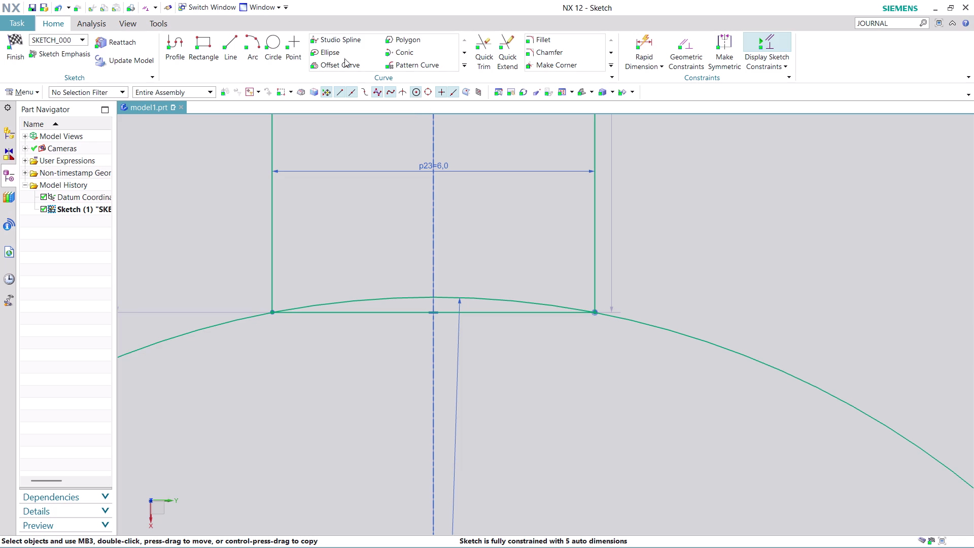
click(493, 48)
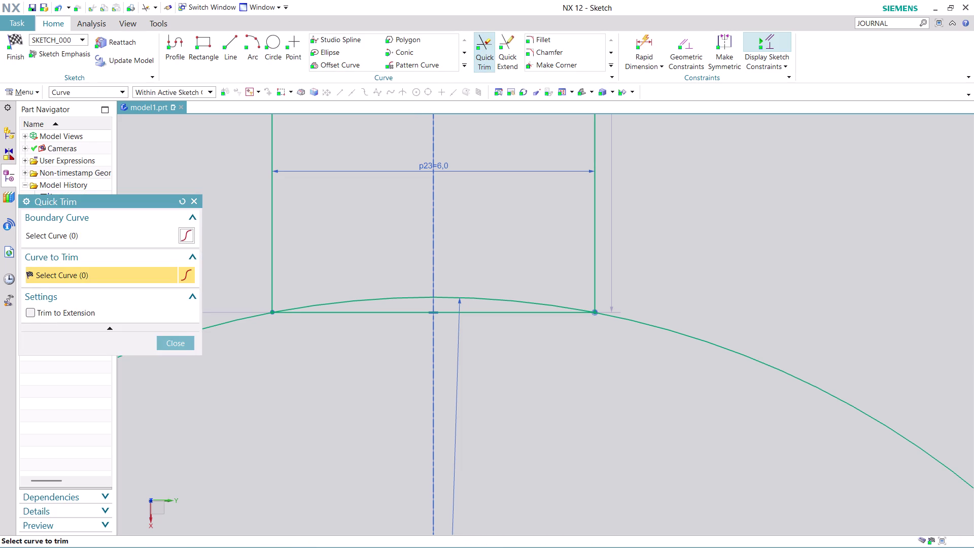
Delete the slot's closing line and trim both slot sides back to the circle.
click(402, 316)
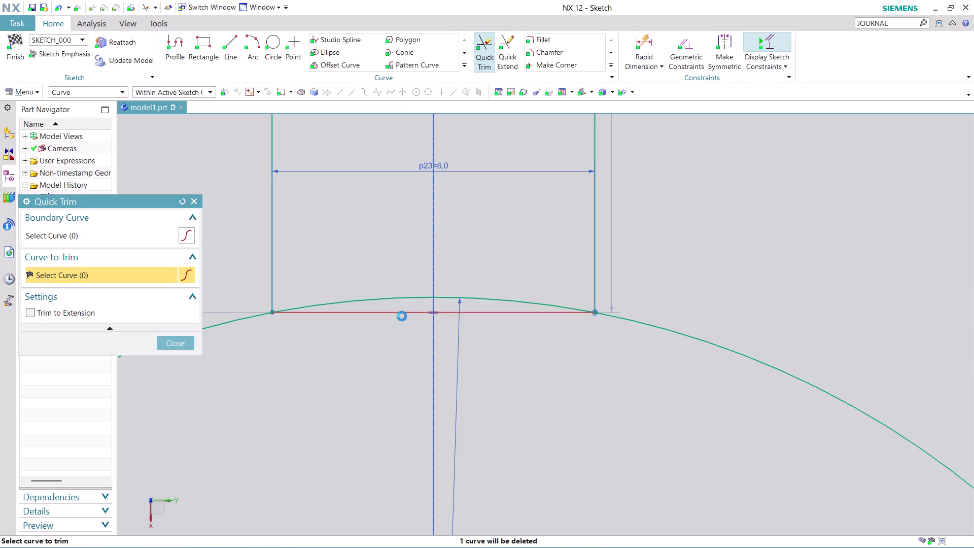
scroll(down, 3)
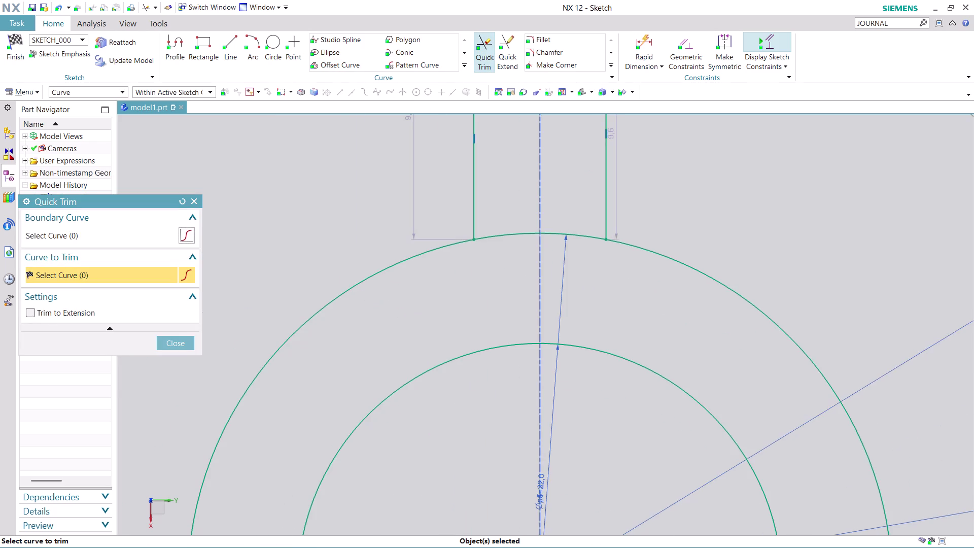
scroll(up, 3)
scroll(down, 3)
scroll(down, 3)
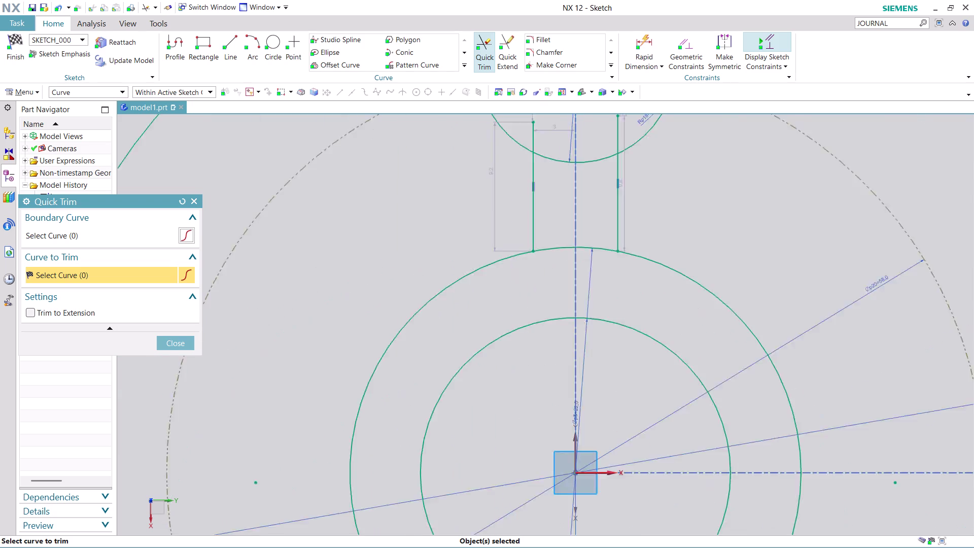
scroll(down, 3)
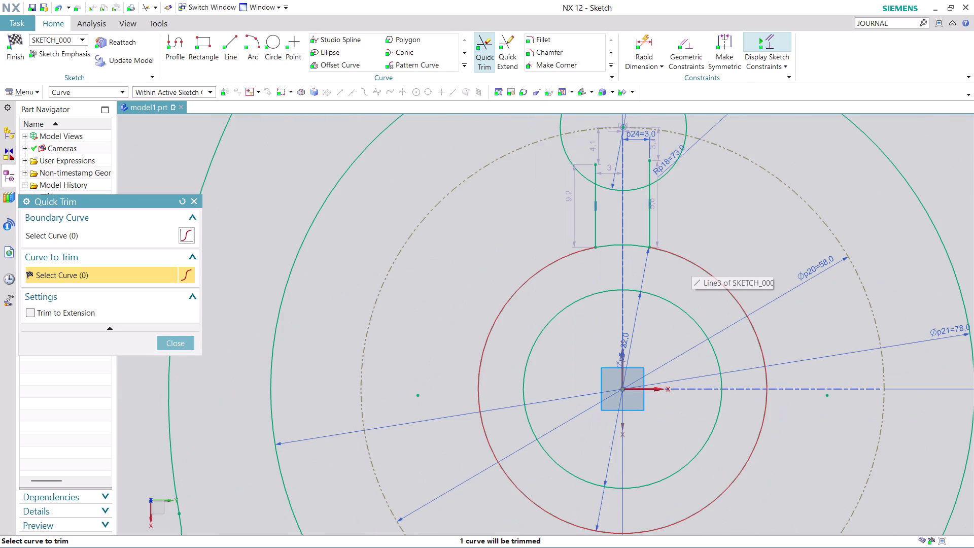
click(597, 174)
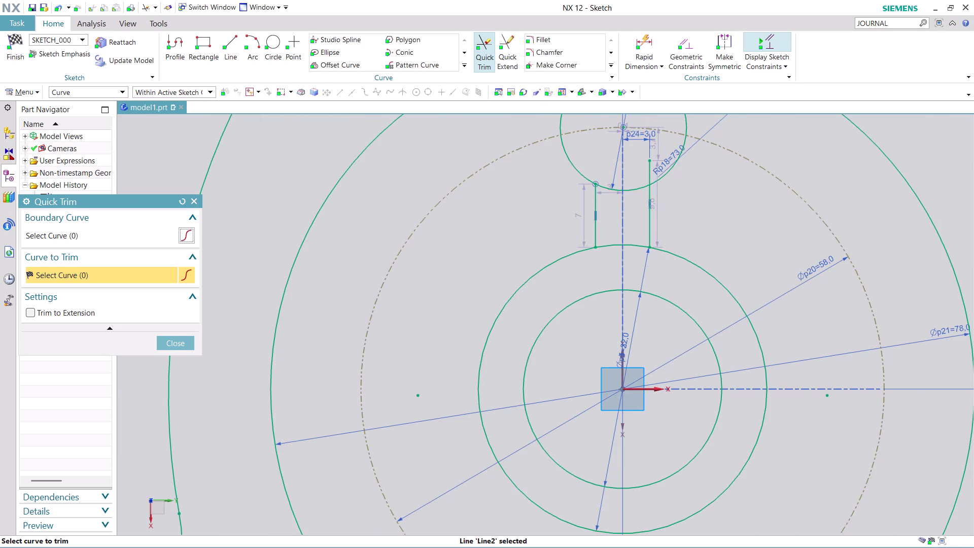
click(649, 165)
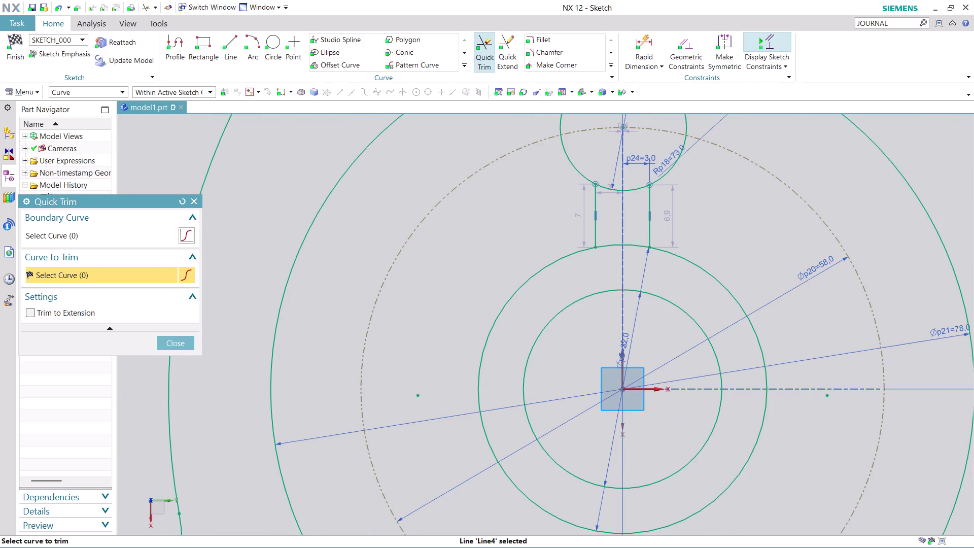
Trim away the small and large circle arcs lying between the slot sides.
scroll(up, 3)
scroll(up, 3)
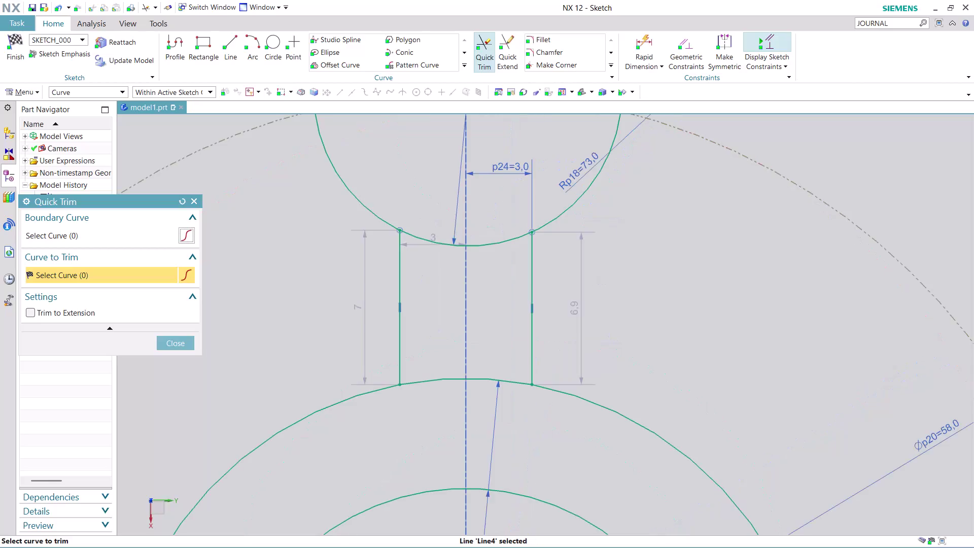
click(496, 244)
scroll(down, 3)
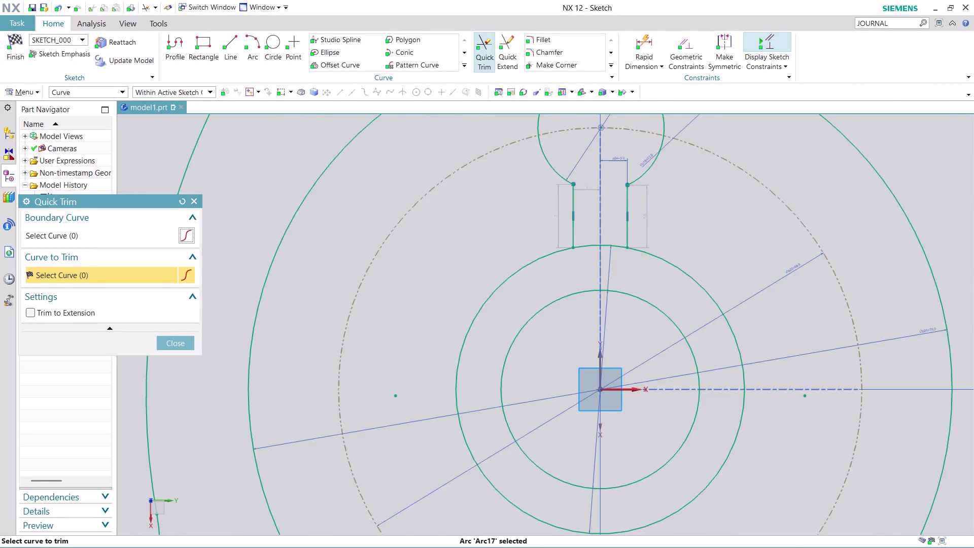
scroll(down, 3)
scroll(down, 3)
scroll(up, 3)
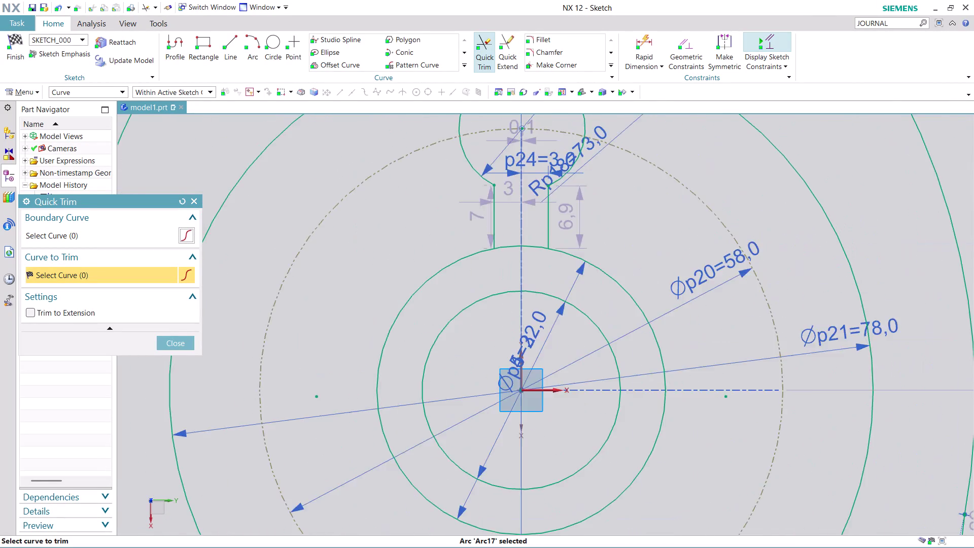
scroll(up, 3)
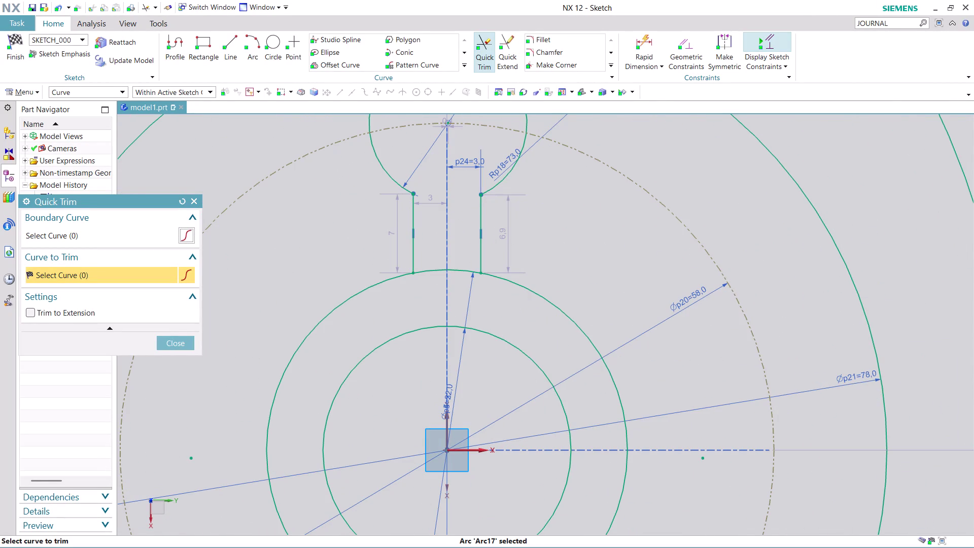
click(350, 303)
scroll(down, 3)
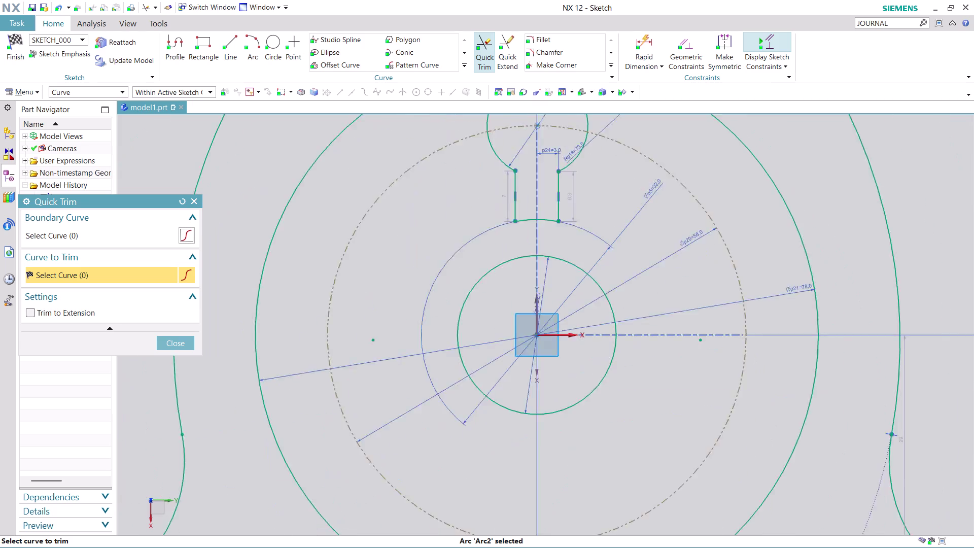
scroll(down, 3)
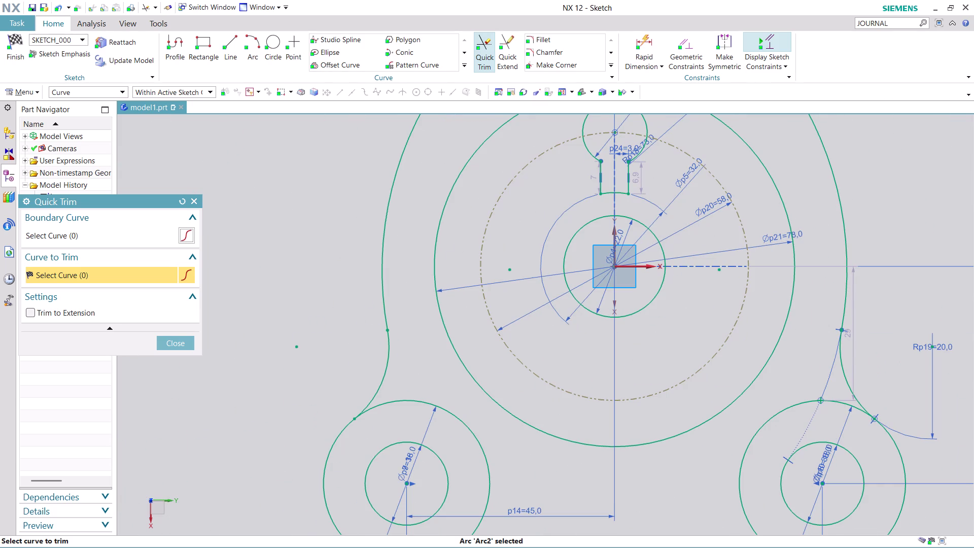
middle_drag(887, 181, 682, 265)
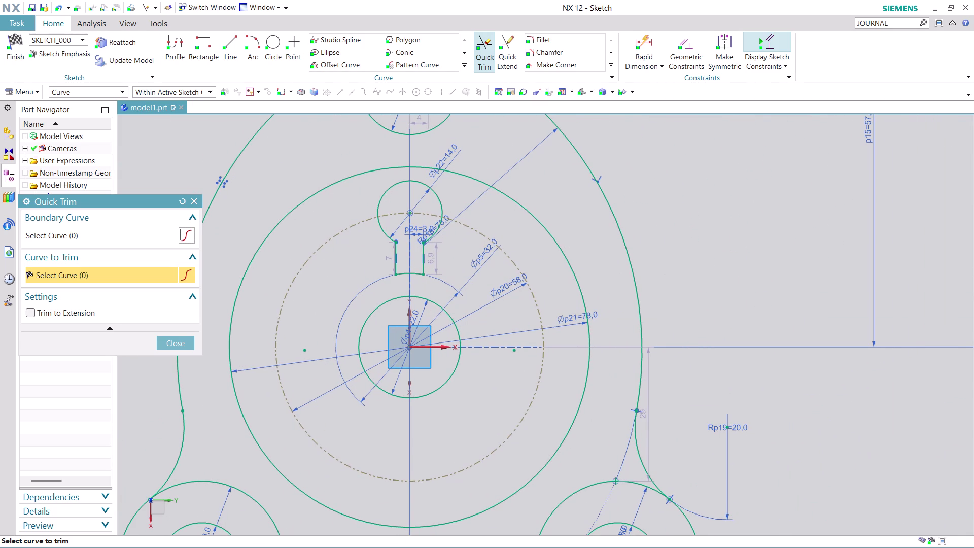
click(183, 343)
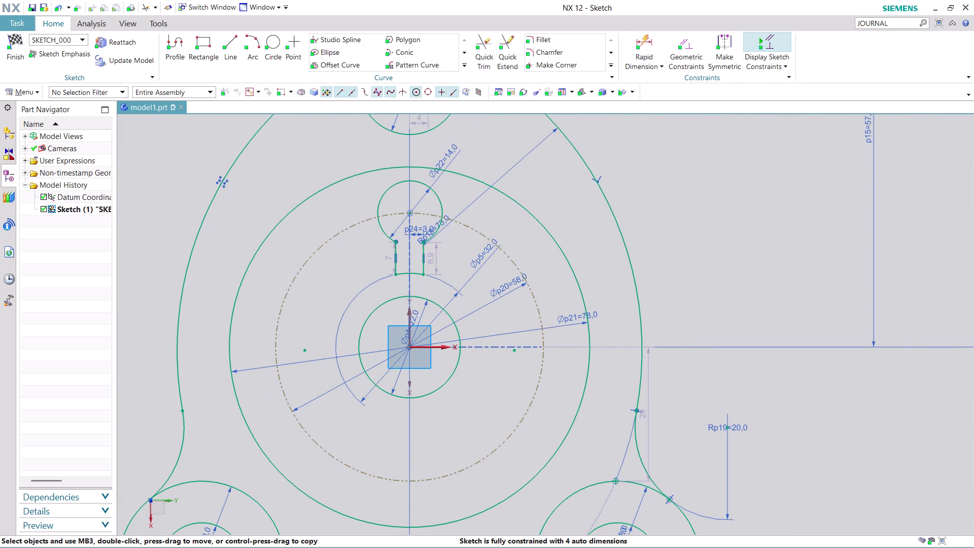
click(427, 66)
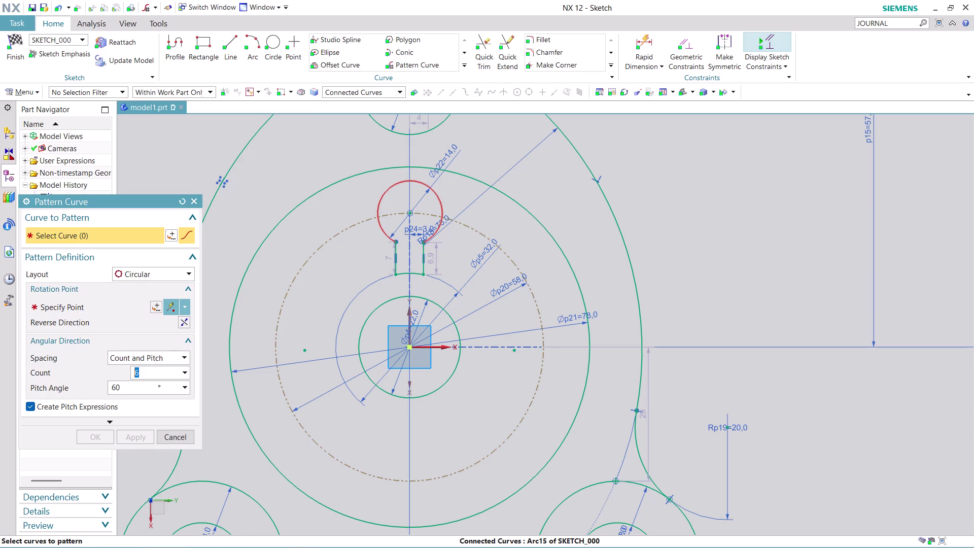
Circularly pattern the keyhole curves: 6 copies at 360/6 pitch about the plate centre.
click(384, 195)
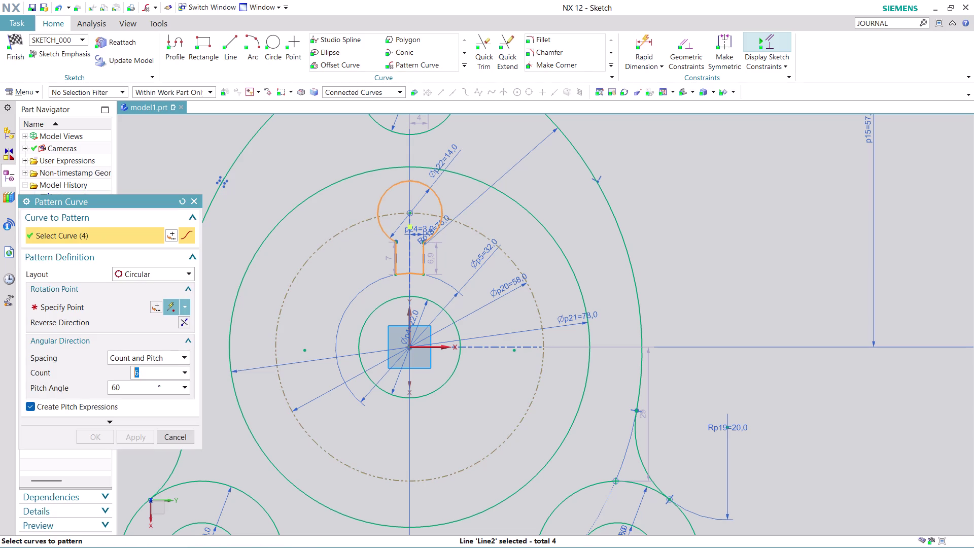
click(144, 392)
click(145, 392)
text(360)
key(slash)
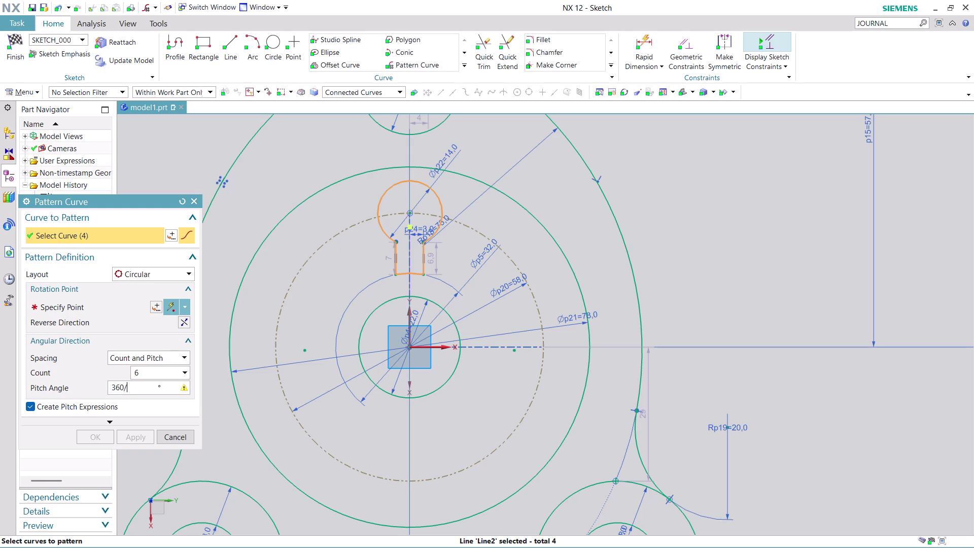
key(6)
click(98, 307)
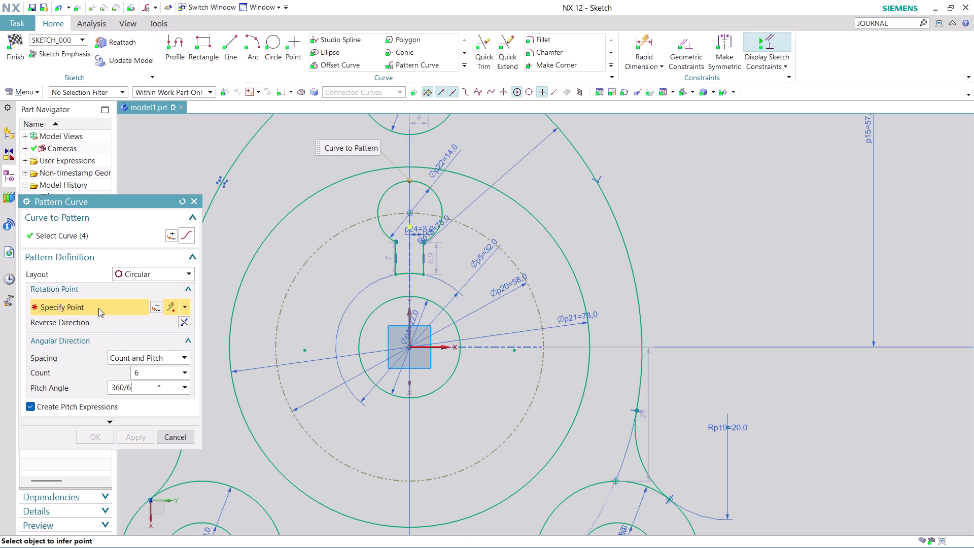
click(288, 293)
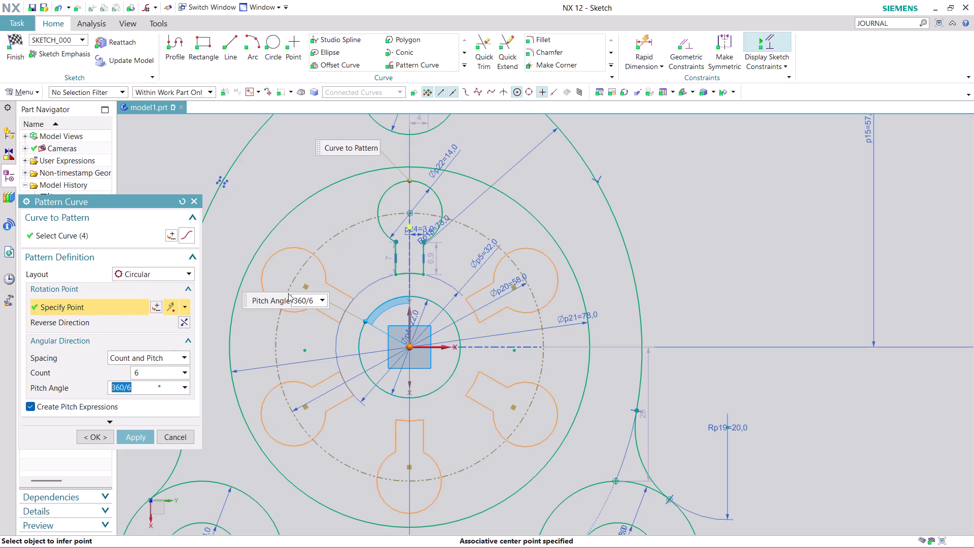
click(139, 441)
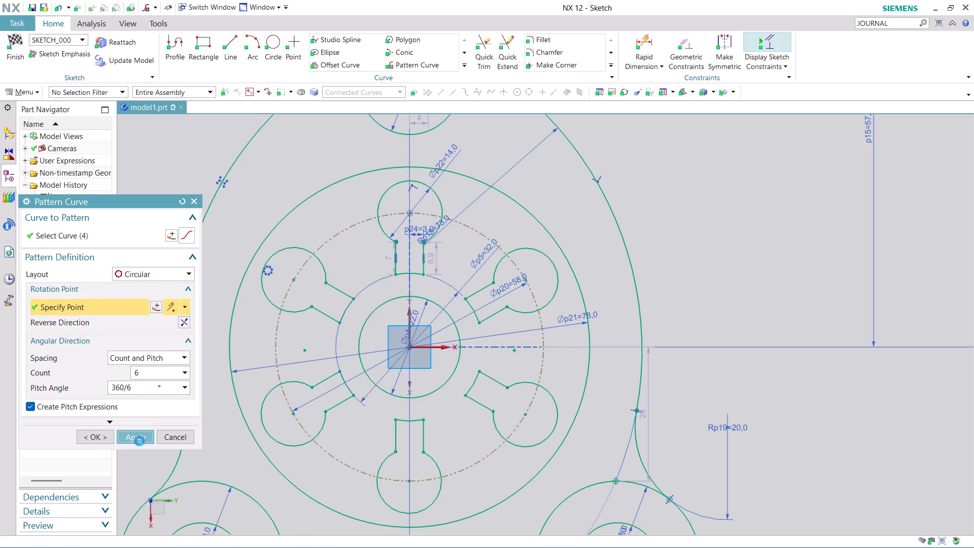
click(168, 437)
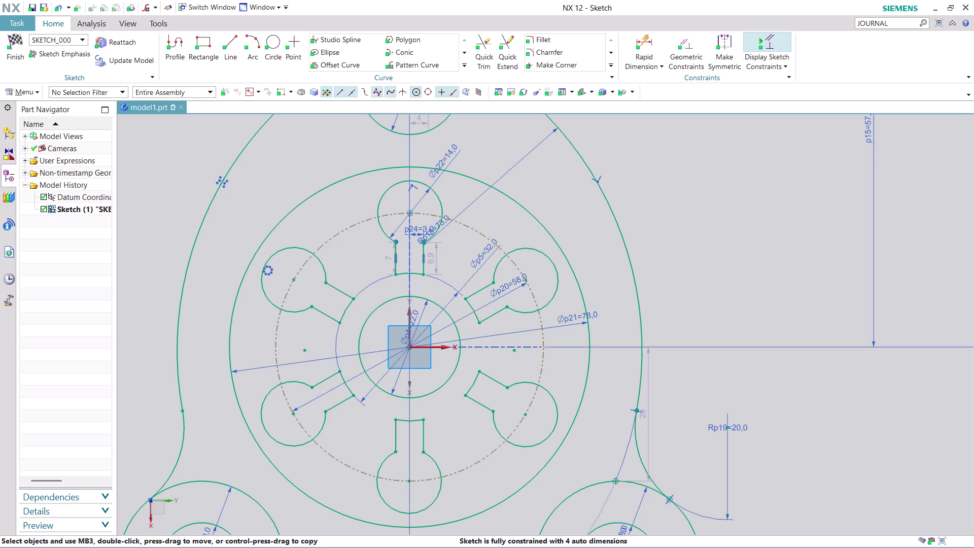
Finish the flange sketch and view the bracket profile with six keyholes in modelling.
scroll(down, 3)
scroll(up, 3)
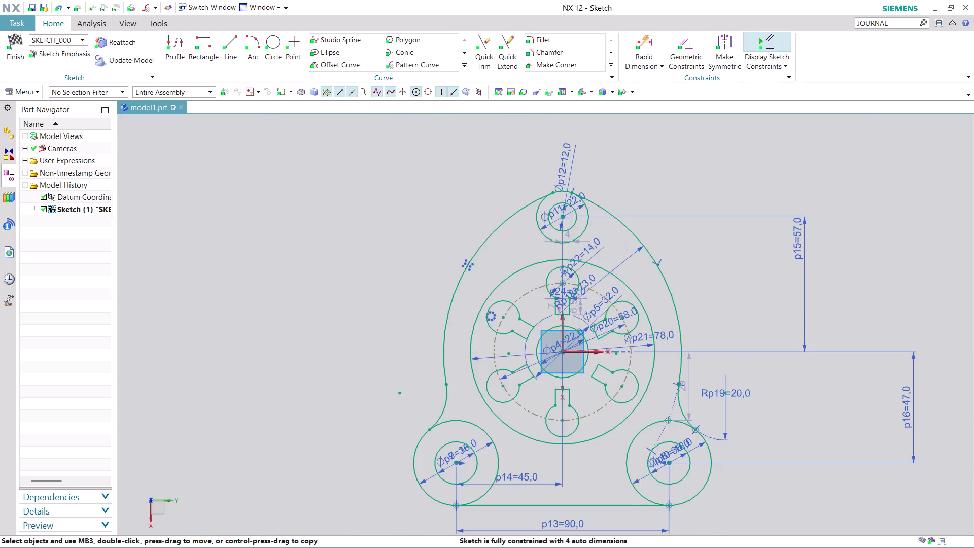
scroll(up, 3)
scroll(up, 3)
scroll(down, 3)
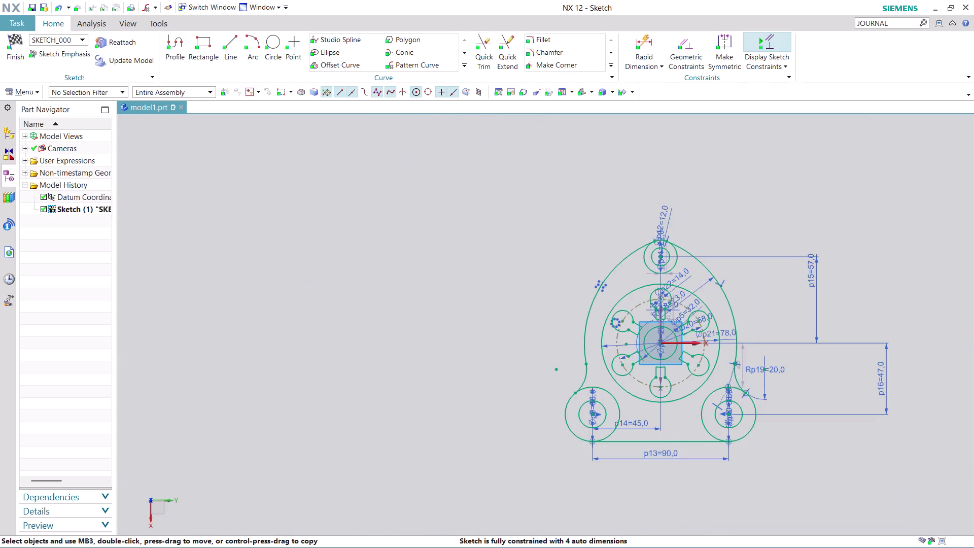
scroll(up, 3)
scroll(up, 3)
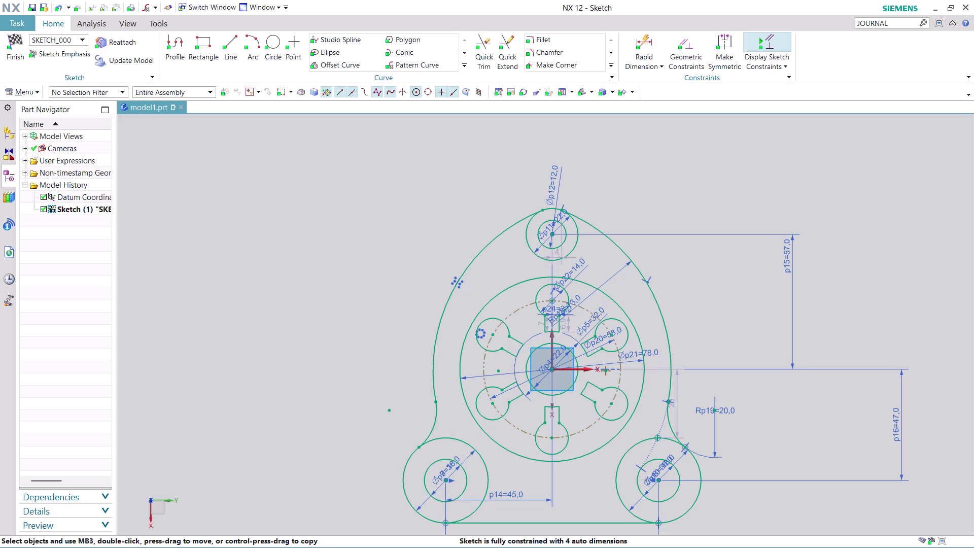
click(13, 53)
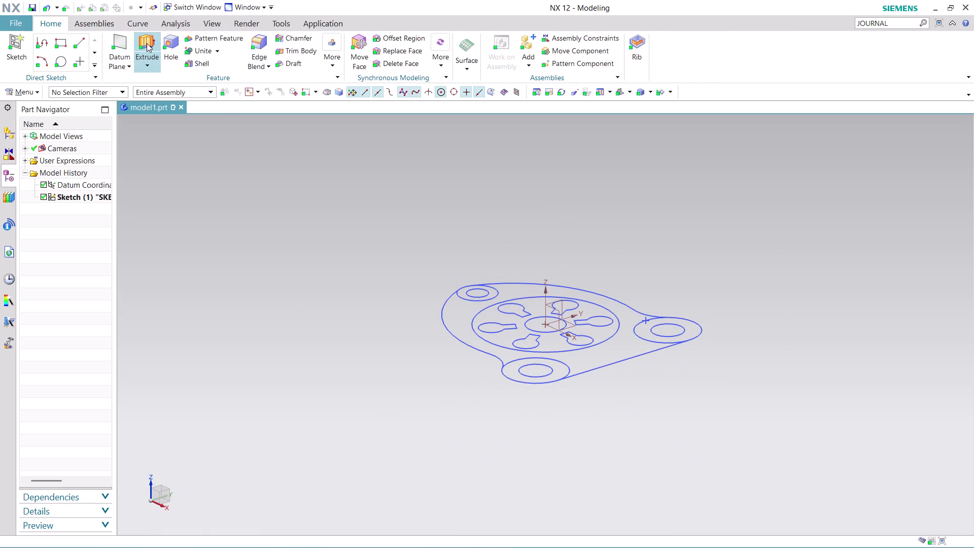
Start an extrude and pick the outer flange profile, three lug holes and central slotted region.
click(147, 42)
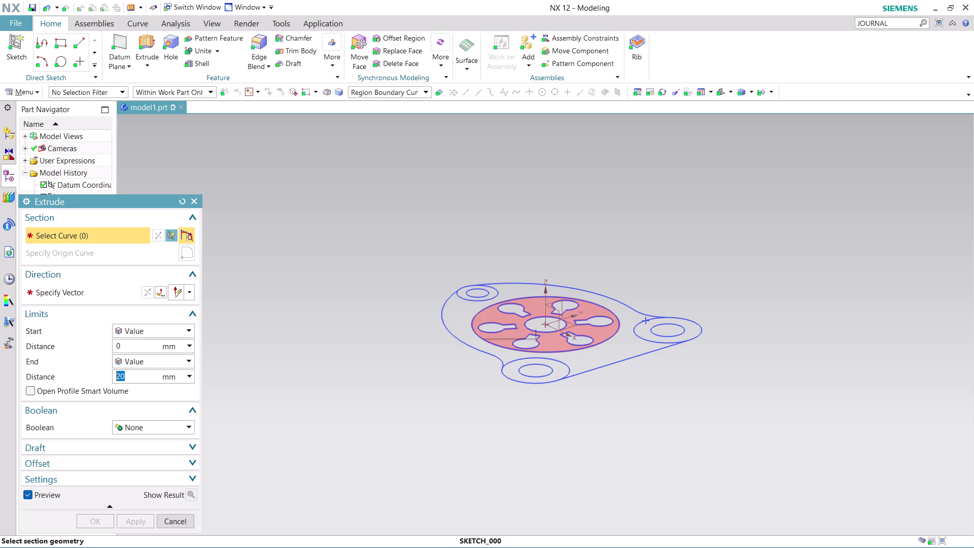
click(471, 313)
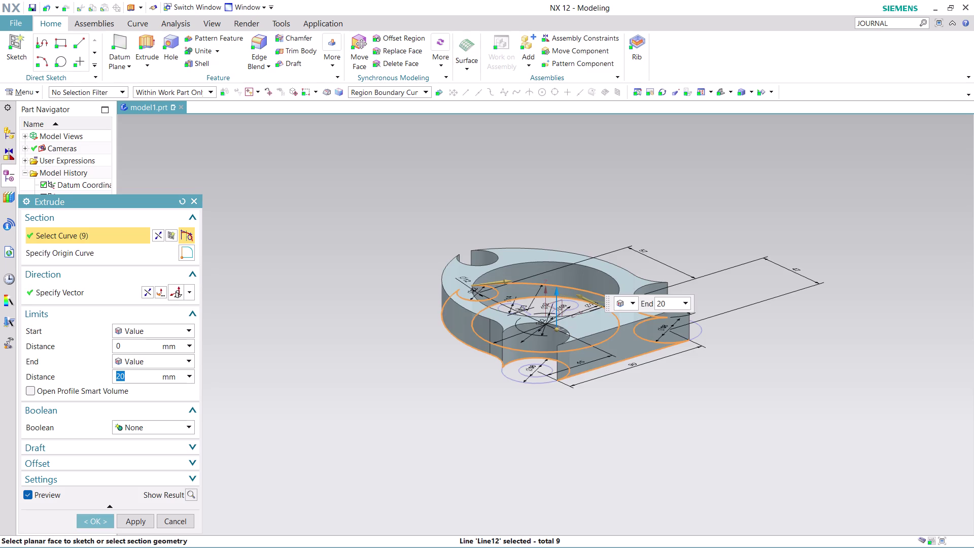
middle_drag(514, 223, 524, 239)
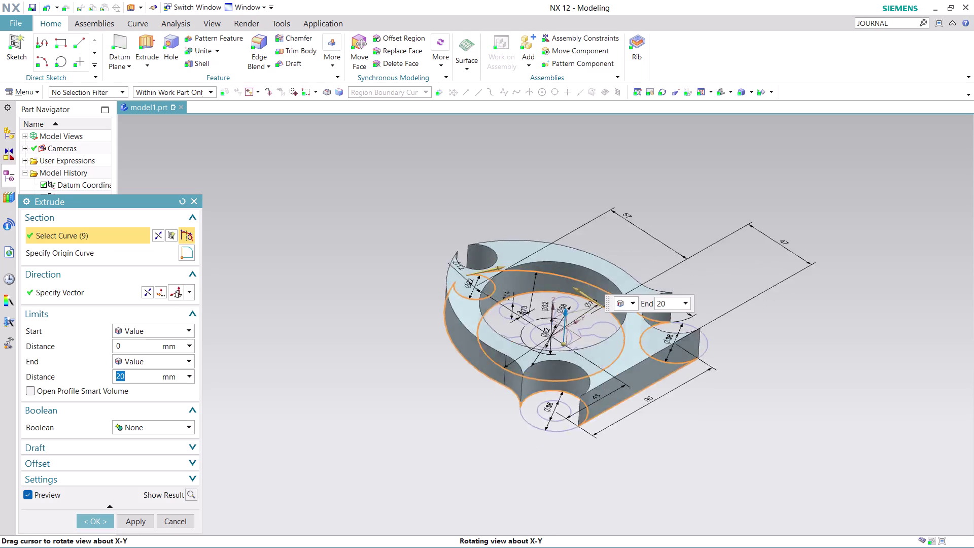
middle_drag(524, 239, 527, 271)
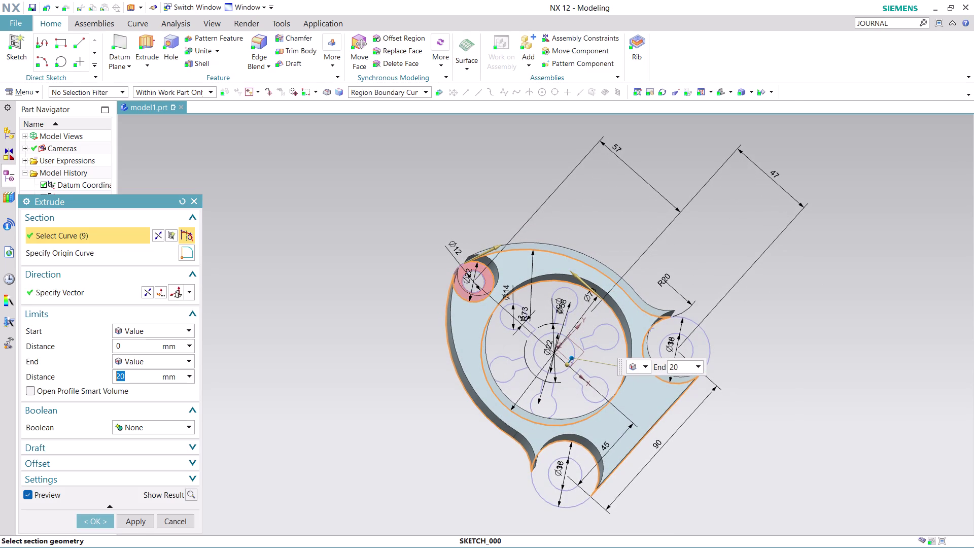
click(490, 283)
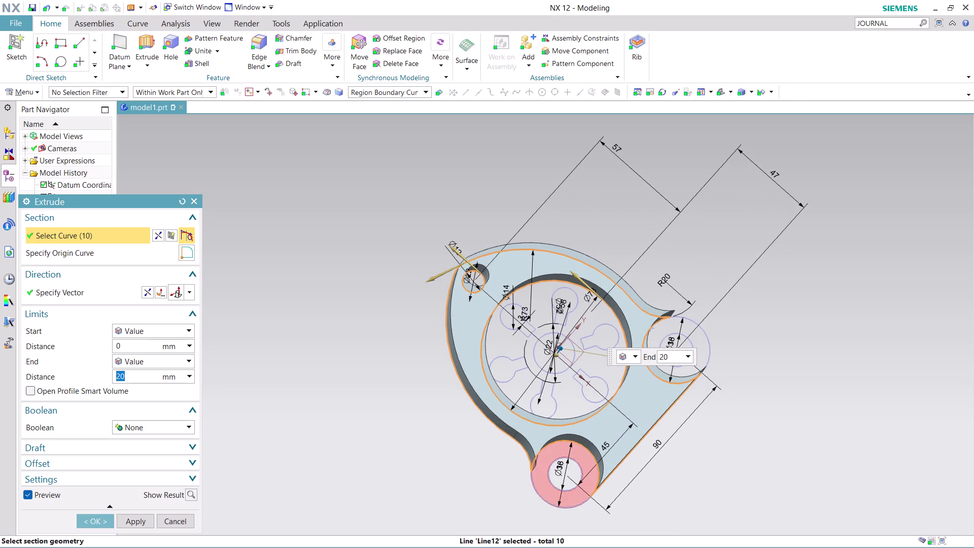
click(586, 462)
click(658, 335)
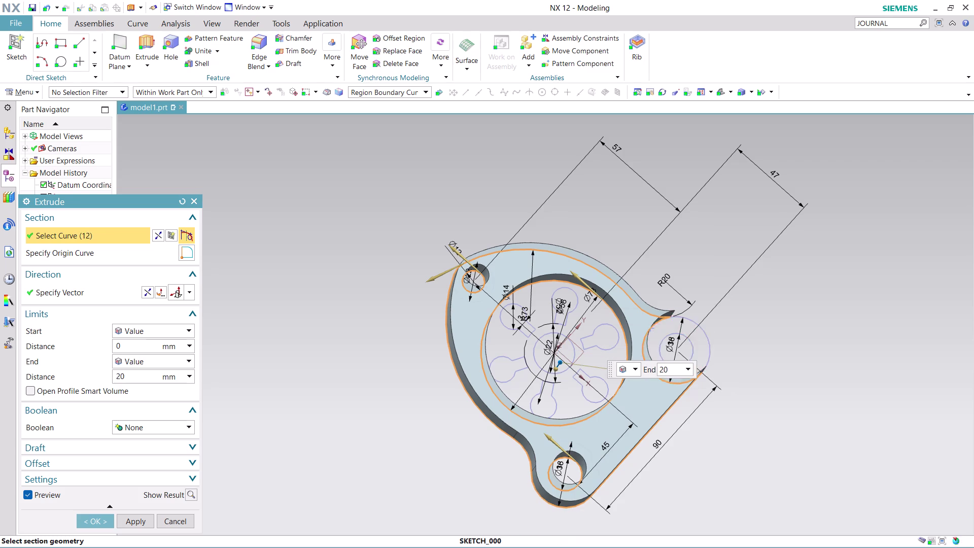
click(534, 334)
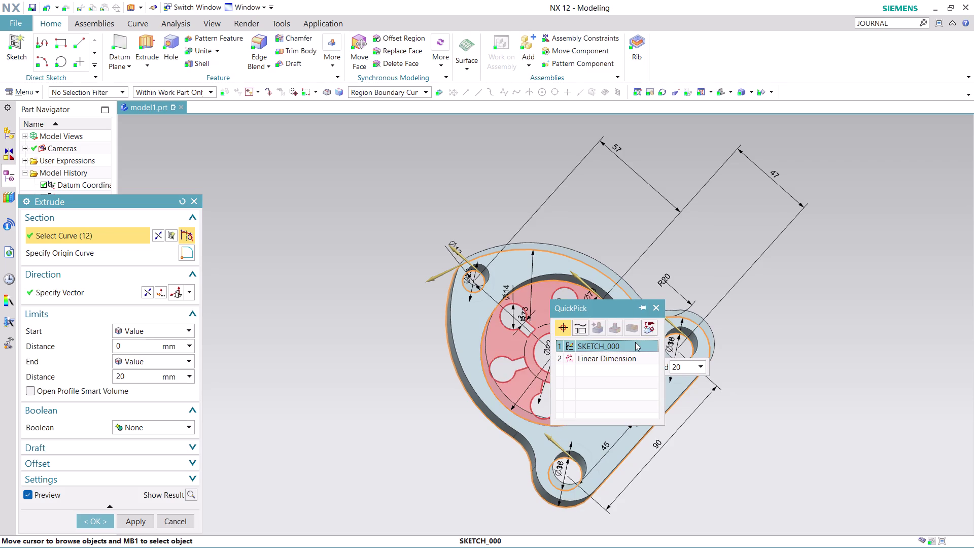
Select the whole SKETCH_000 and create the 20 mm thick extruded plate.
click(631, 347)
middle_drag(737, 377, 741, 392)
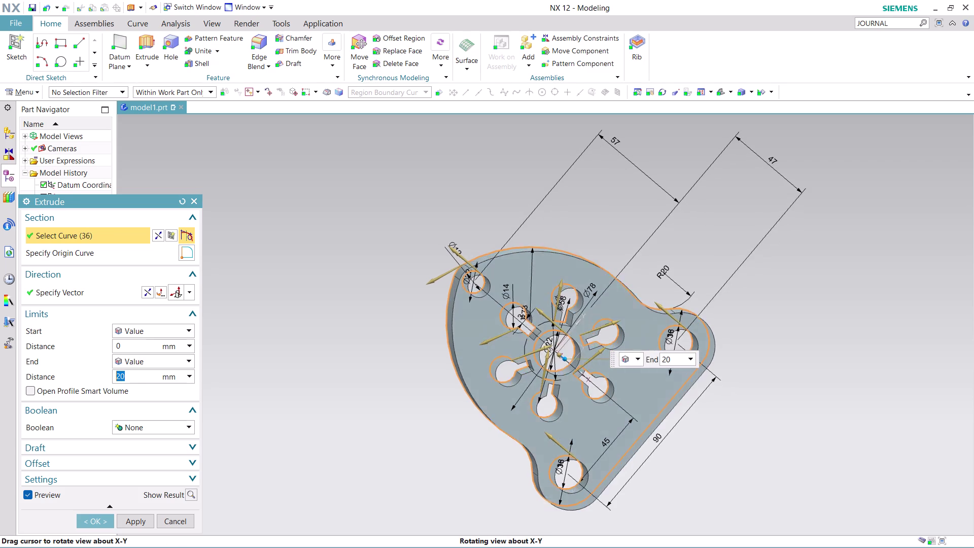
middle_drag(741, 392, 483, 335)
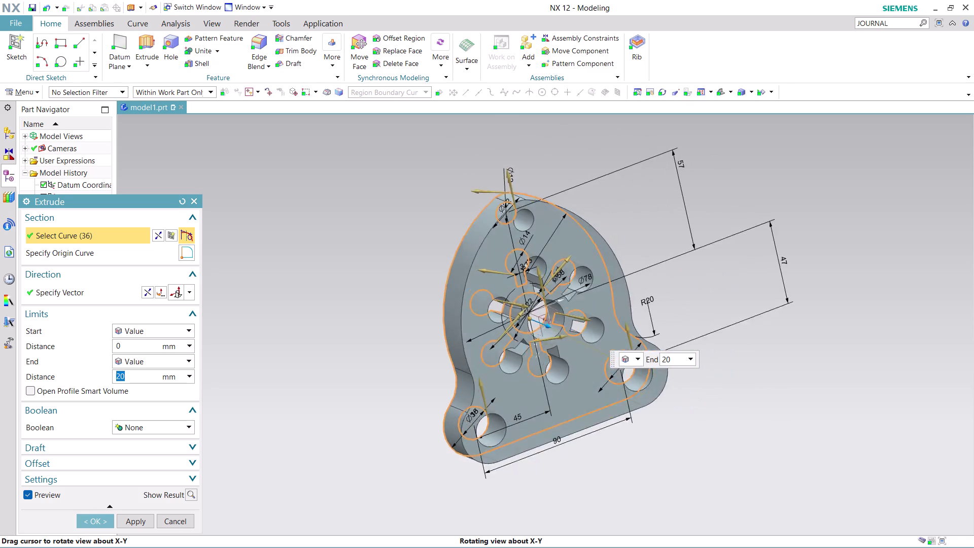
middle_drag(483, 335, 464, 323)
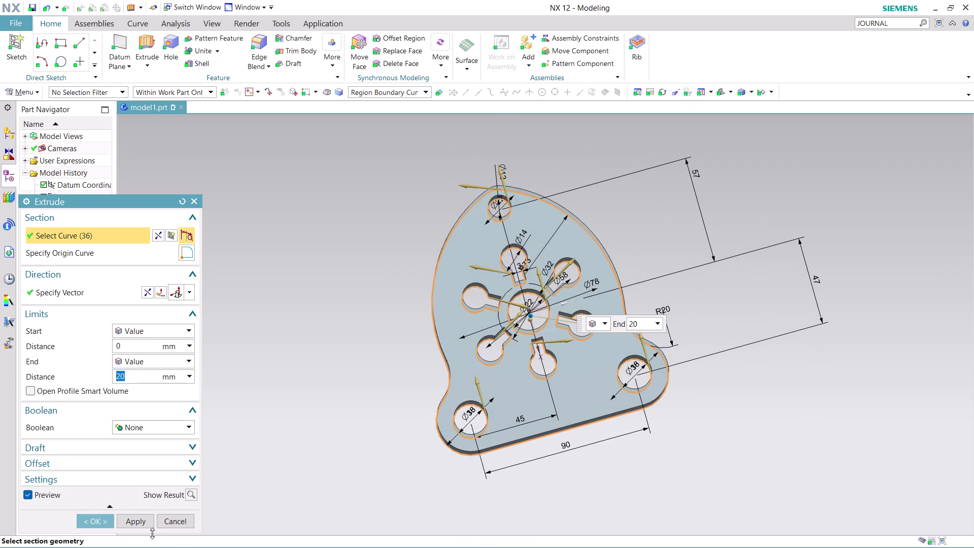
click(98, 521)
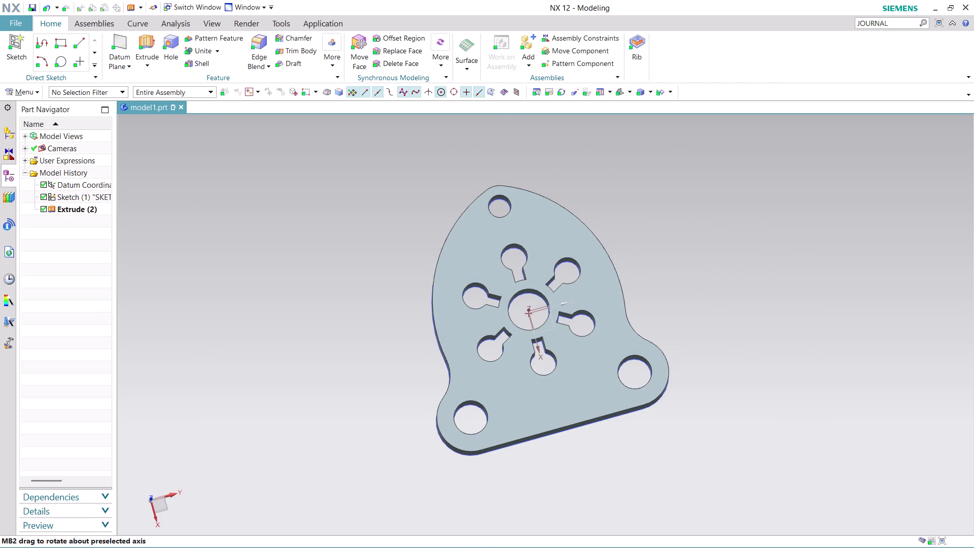
middle_drag(734, 317, 591, 358)
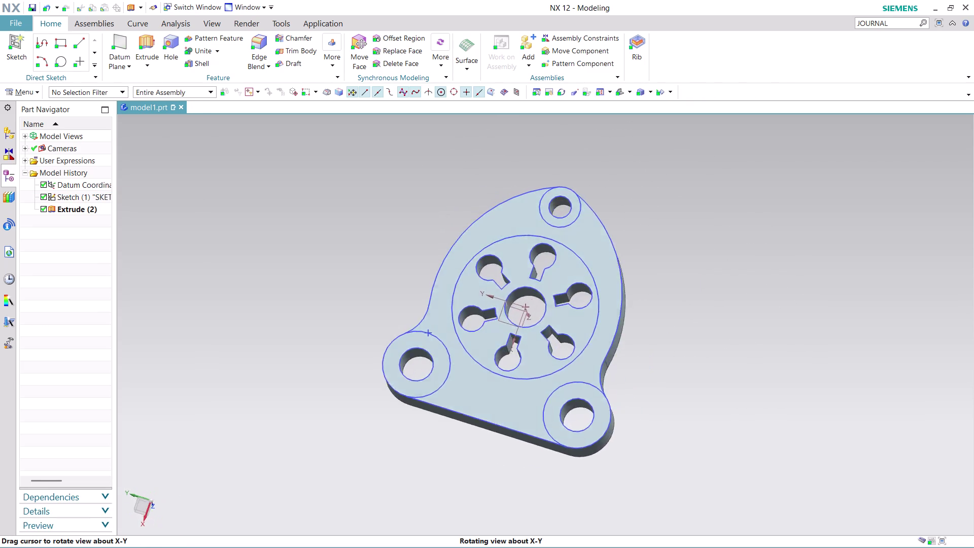
middle_drag(591, 357, 457, 367)
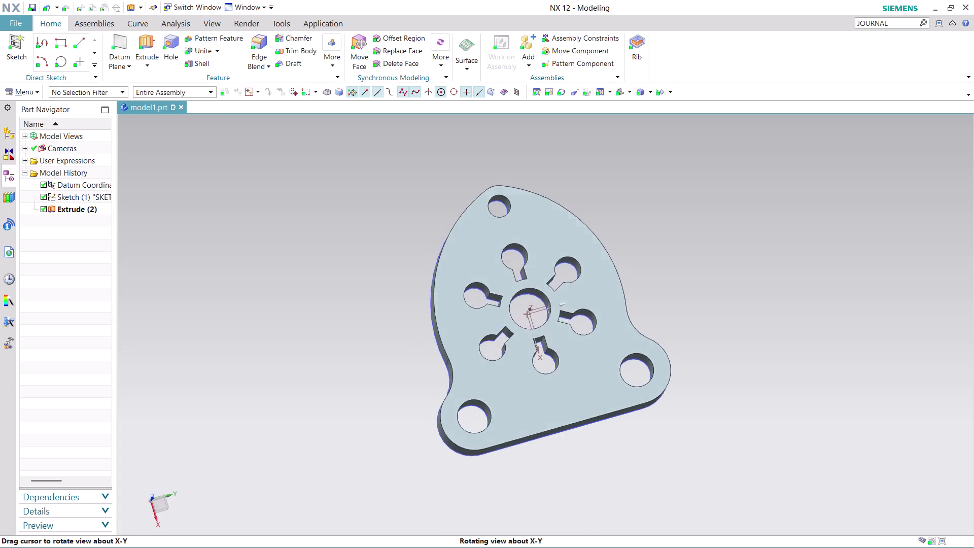
middle_drag(457, 367, 454, 375)
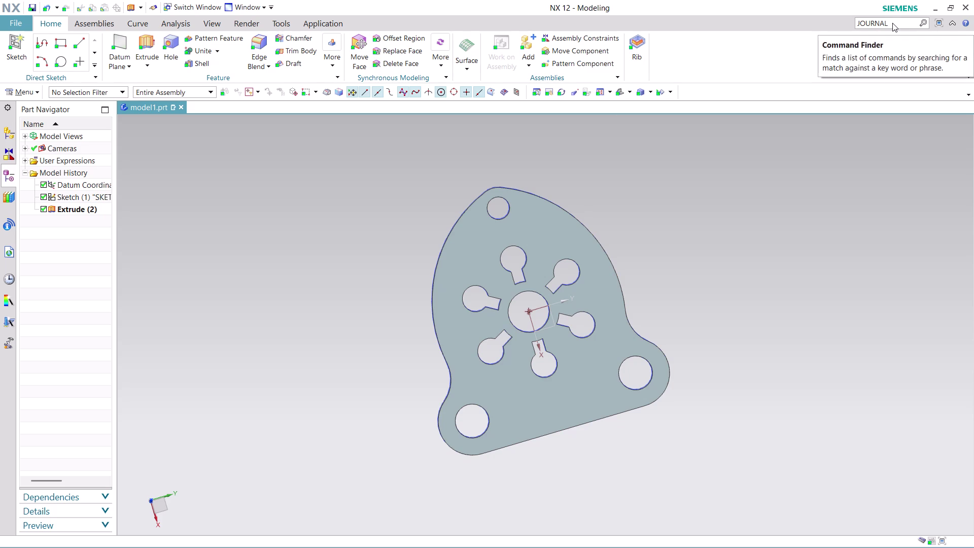
Stop journal recording via a JOURNAL Command Finder search, then begin saving the part.
drag(896, 23, 851, 30)
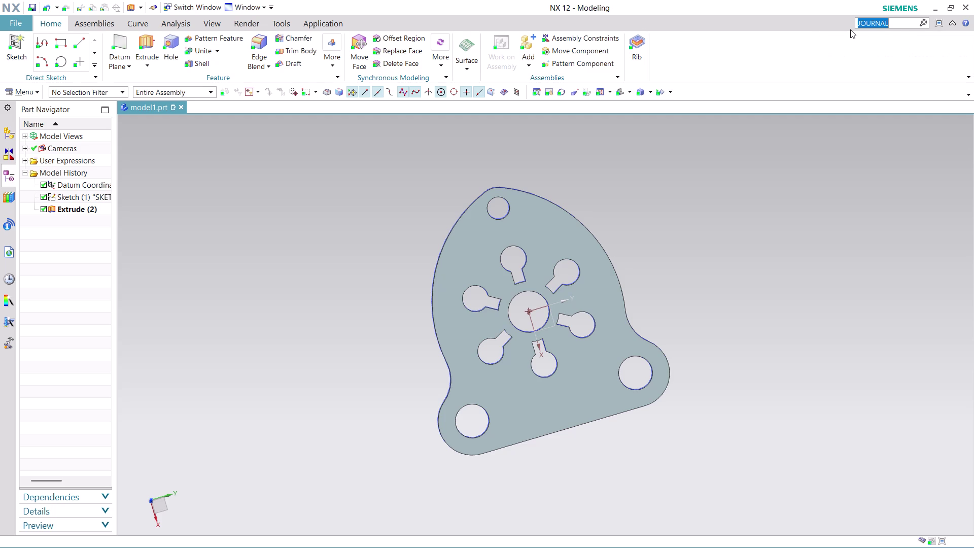
drag(850, 29, 850, 30)
key(Return)
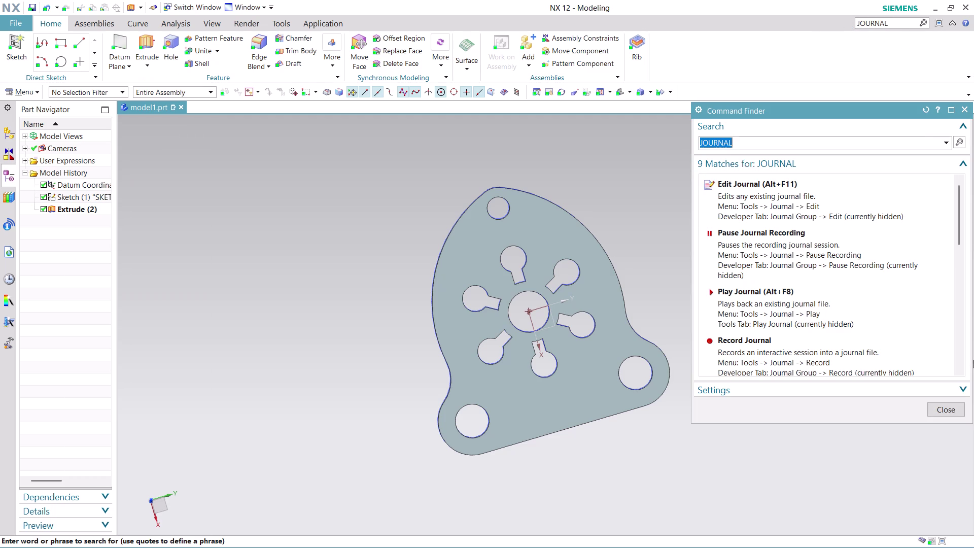
scroll(down, 3)
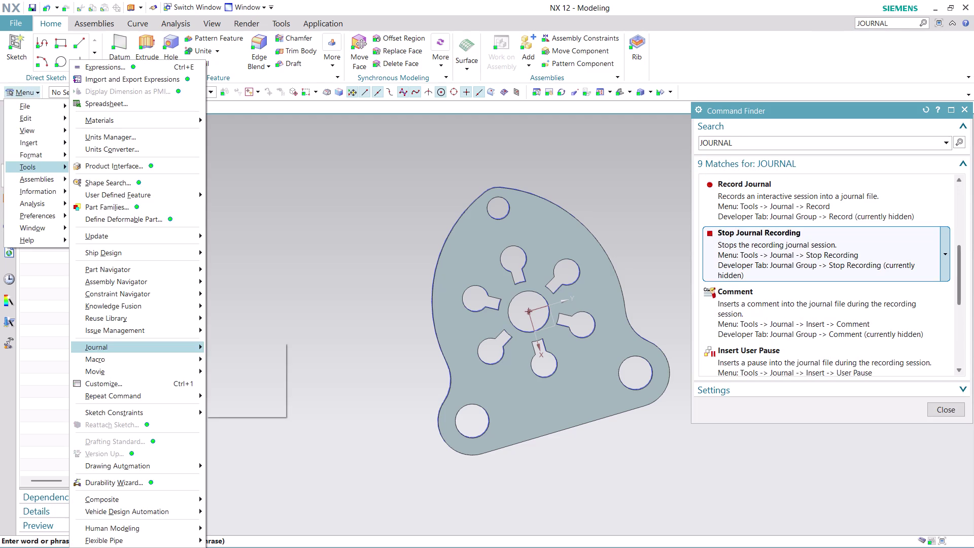
click(821, 250)
click(822, 250)
click(821, 250)
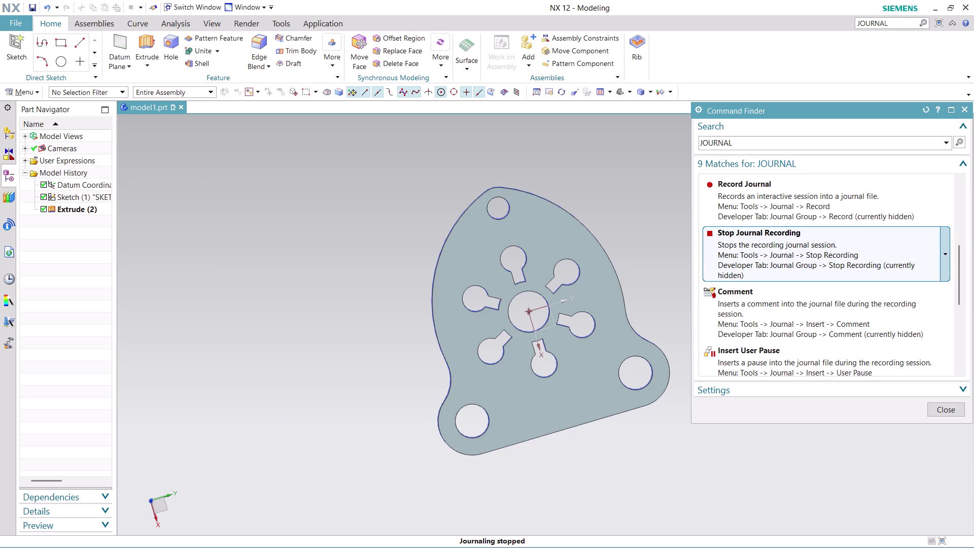
click(945, 411)
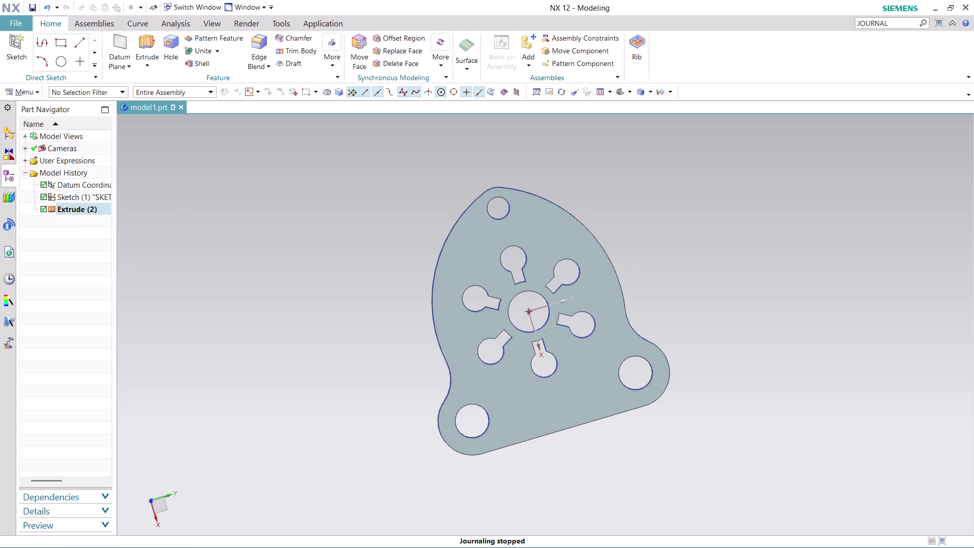
key(ctrl+s)
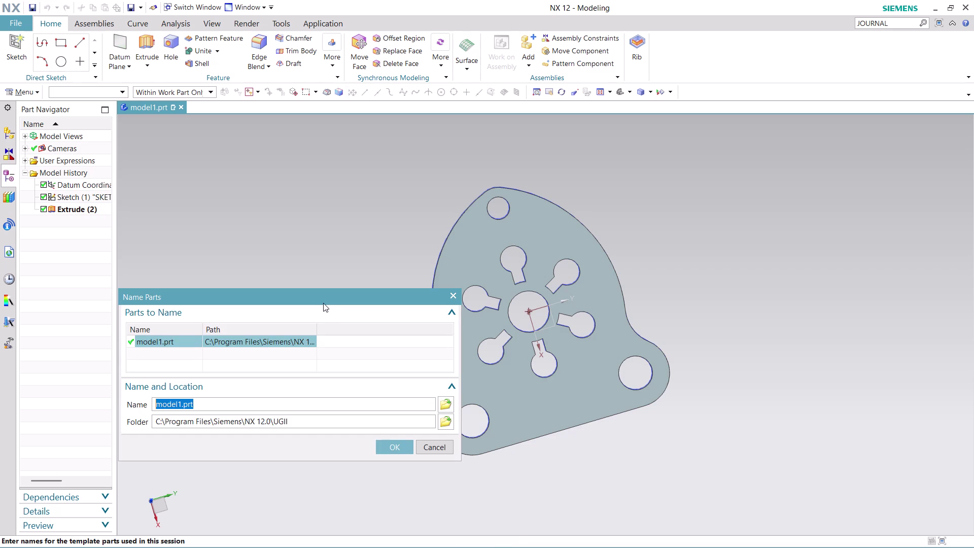
Save the part as MODEL4.prt in the Desktop's nx-cad drawing files folder.
click(445, 400)
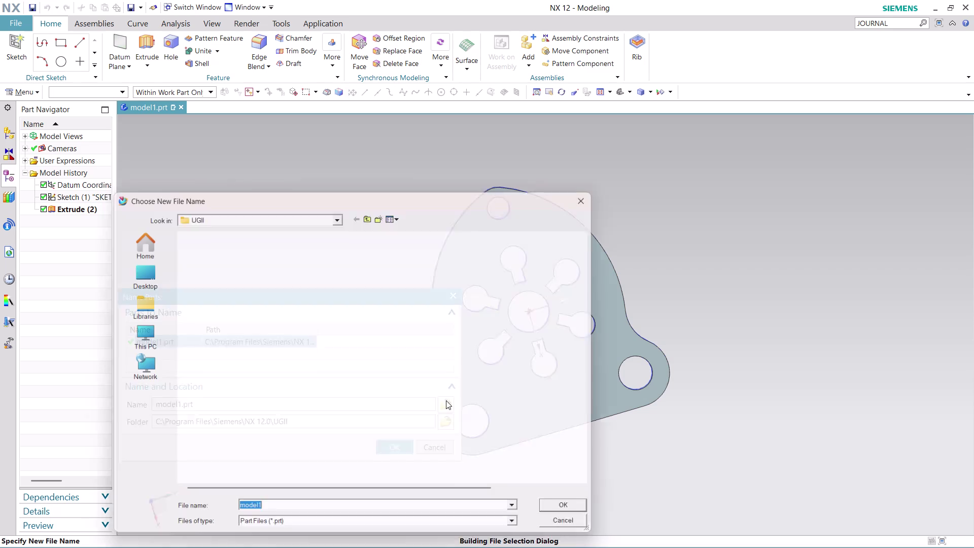
click(129, 277)
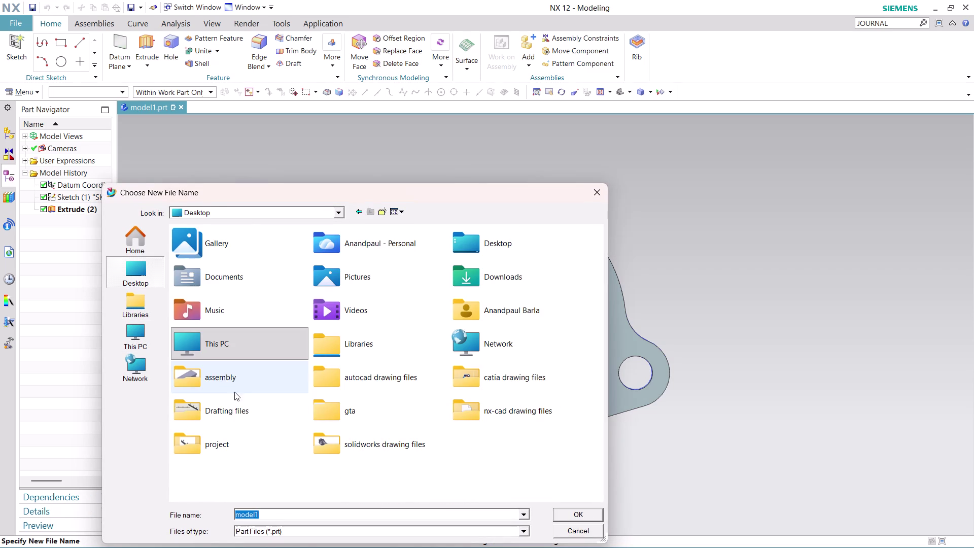
double_click(509, 407)
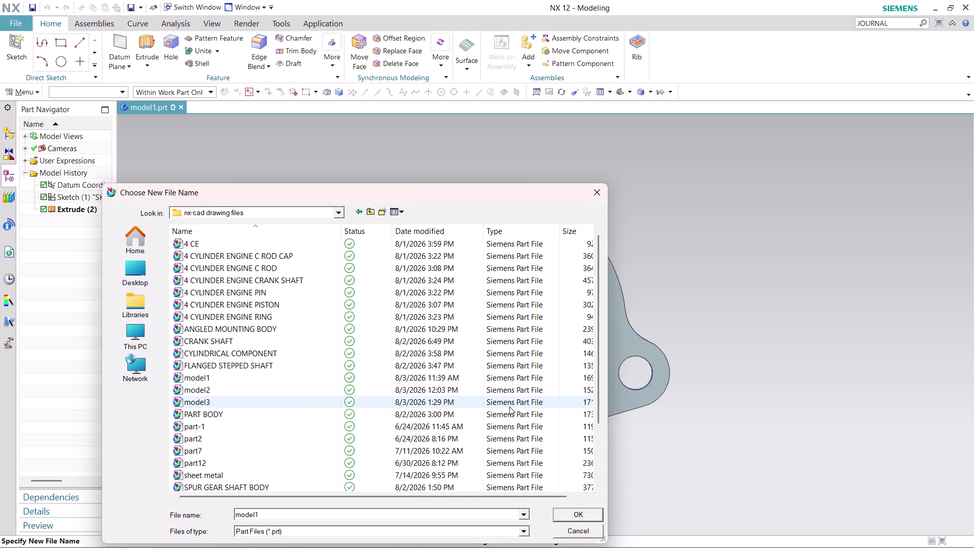
click(321, 512)
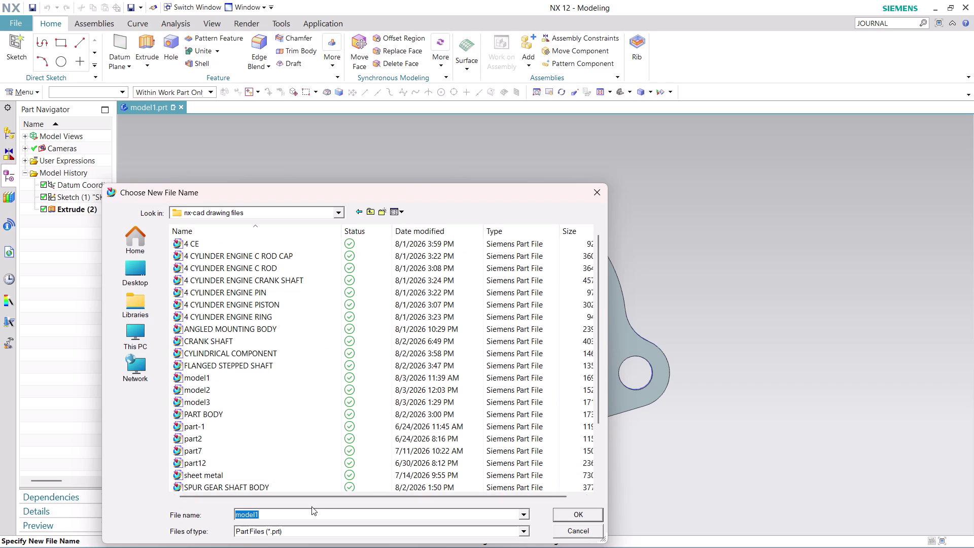
text(MODEL)
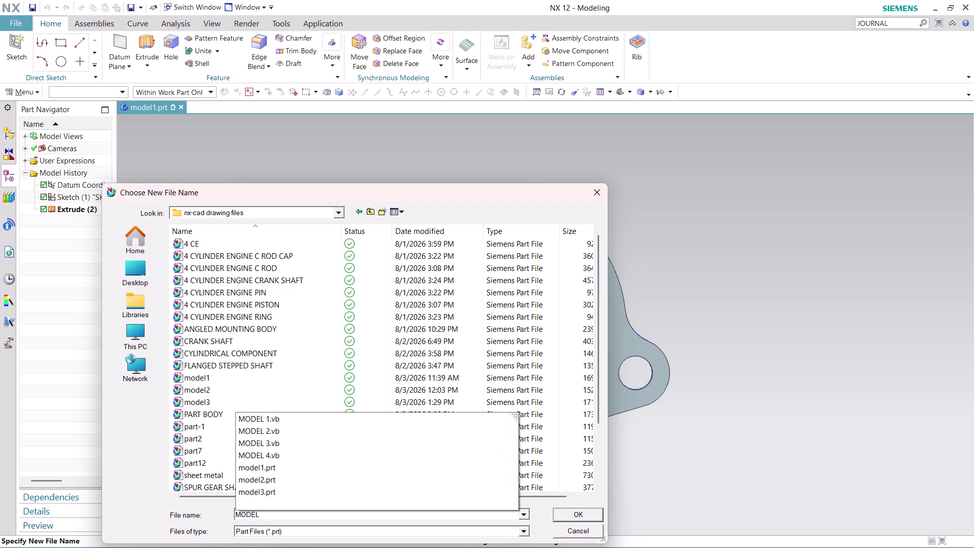
key(4)
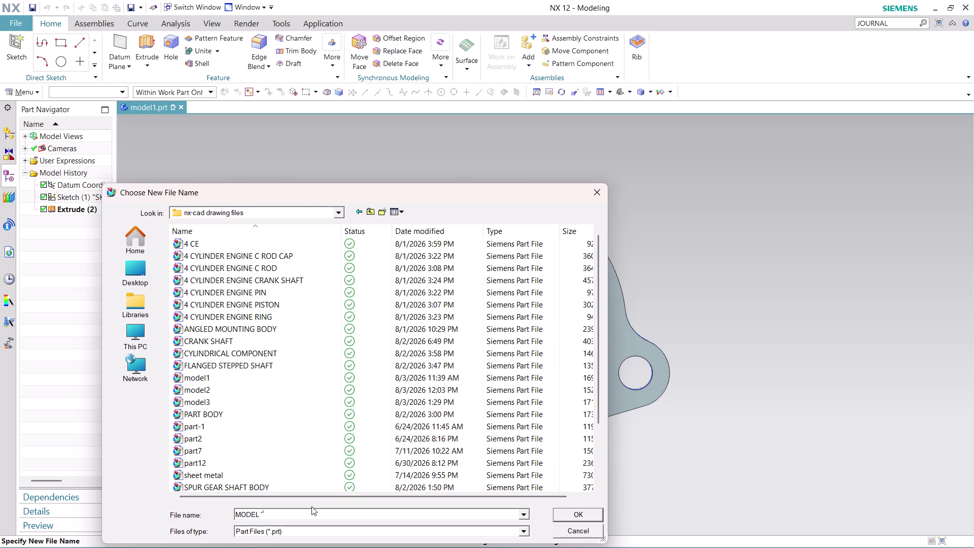
click(576, 511)
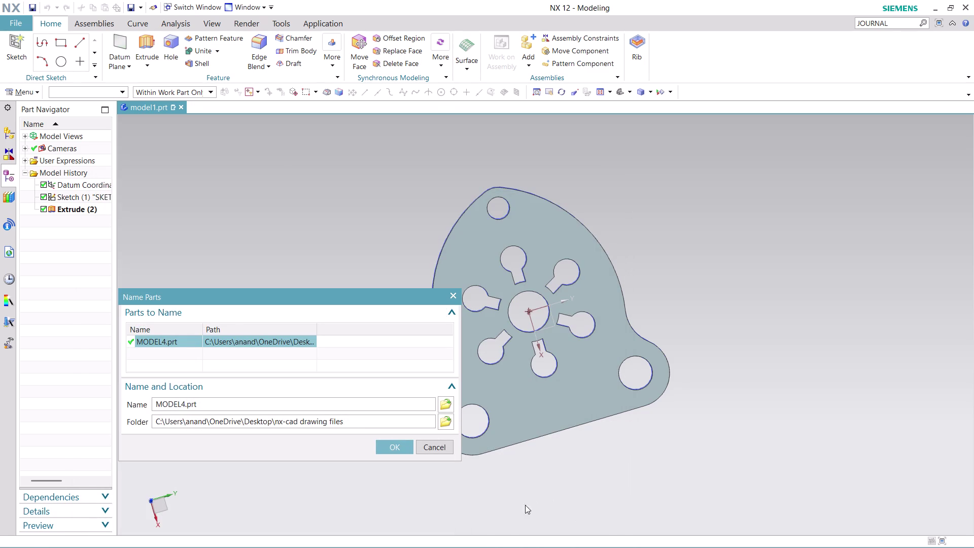
click(388, 448)
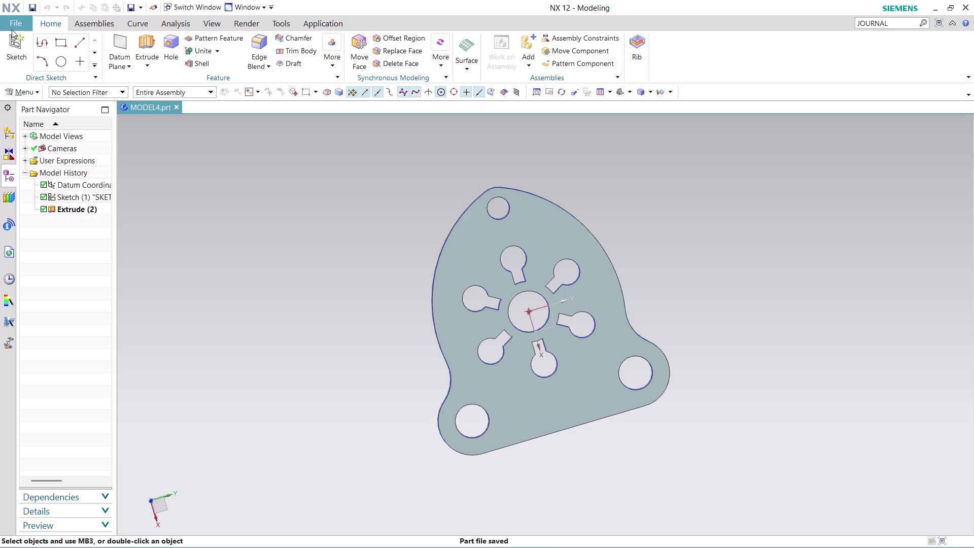
click(21, 20)
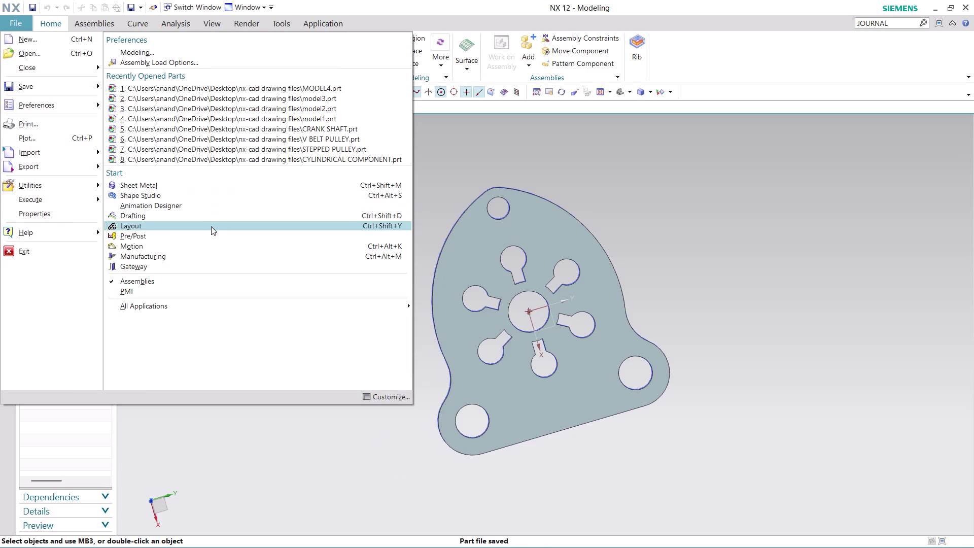
Start Drafting and create an A4 - Size template sheet, skipping the title block values.
click(223, 215)
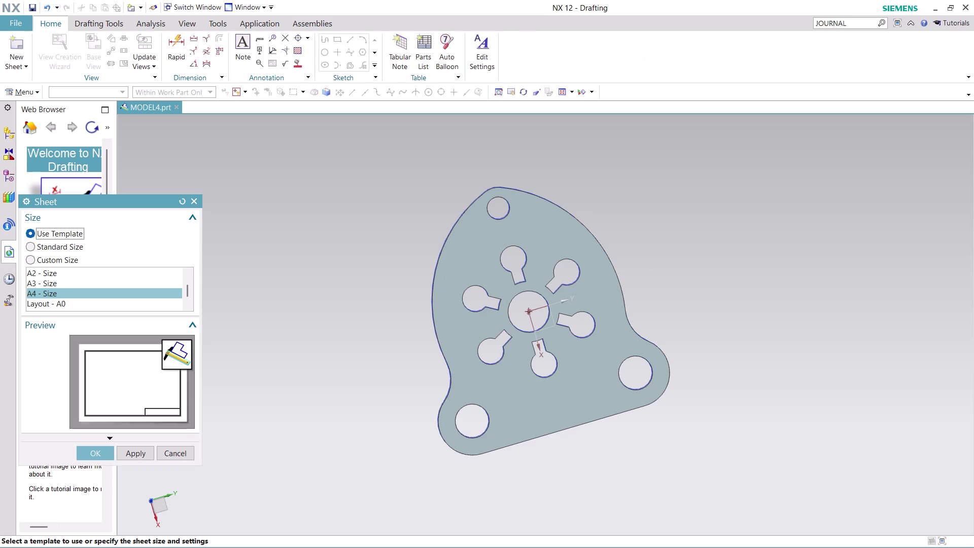
click(103, 455)
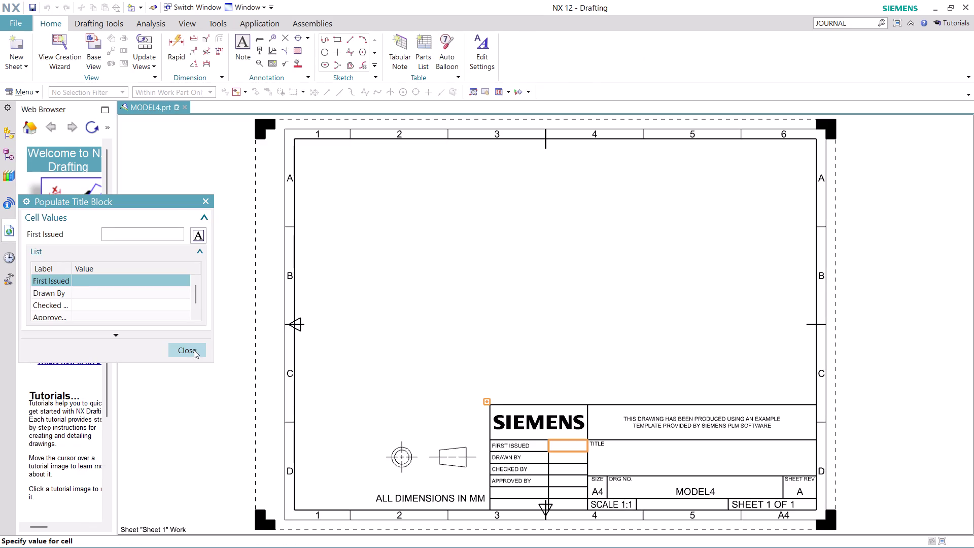
click(192, 352)
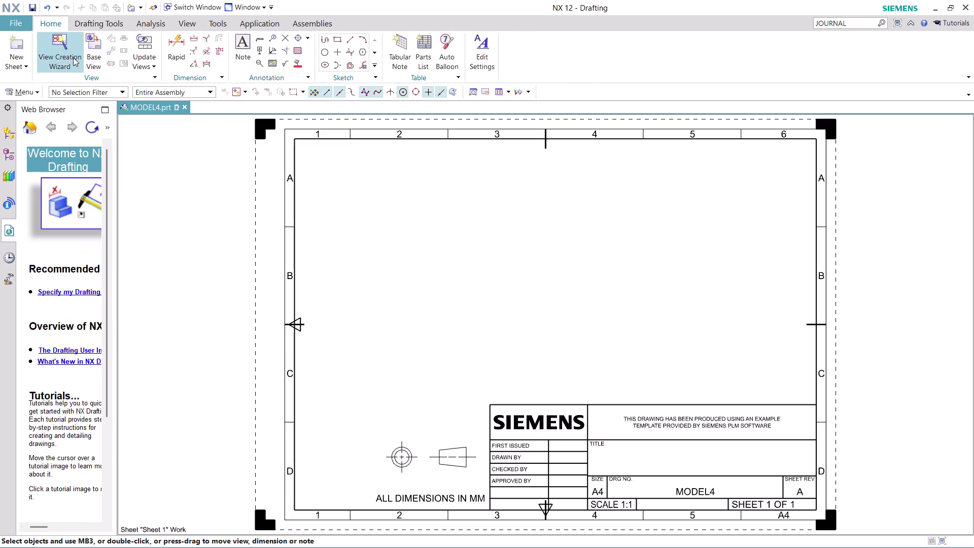
Set up a Top base view of the plate at 1:2 scale.
click(99, 55)
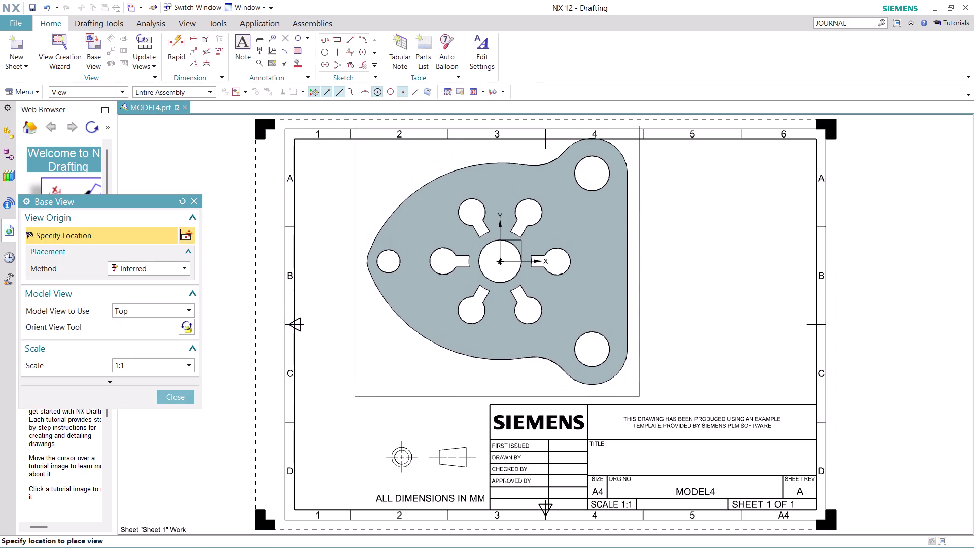
click(184, 366)
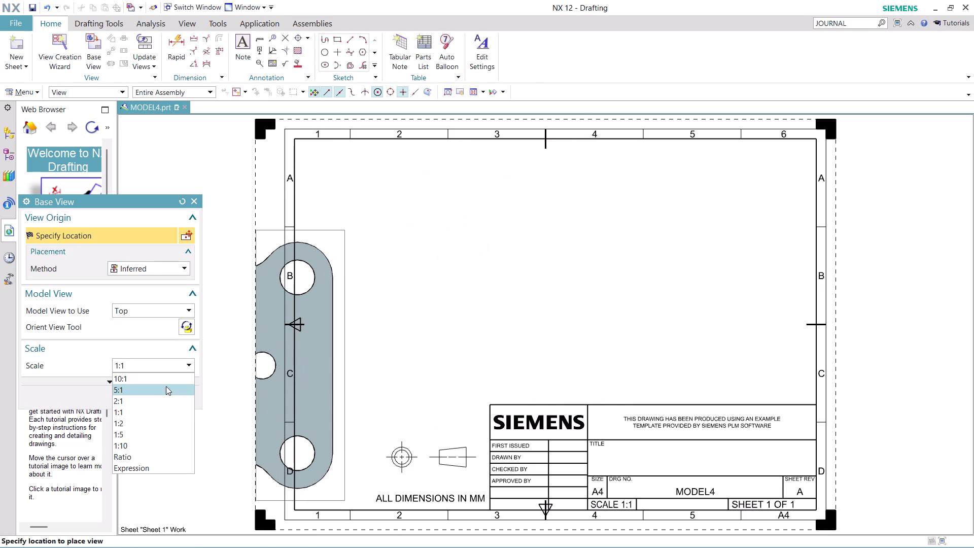
click(149, 418)
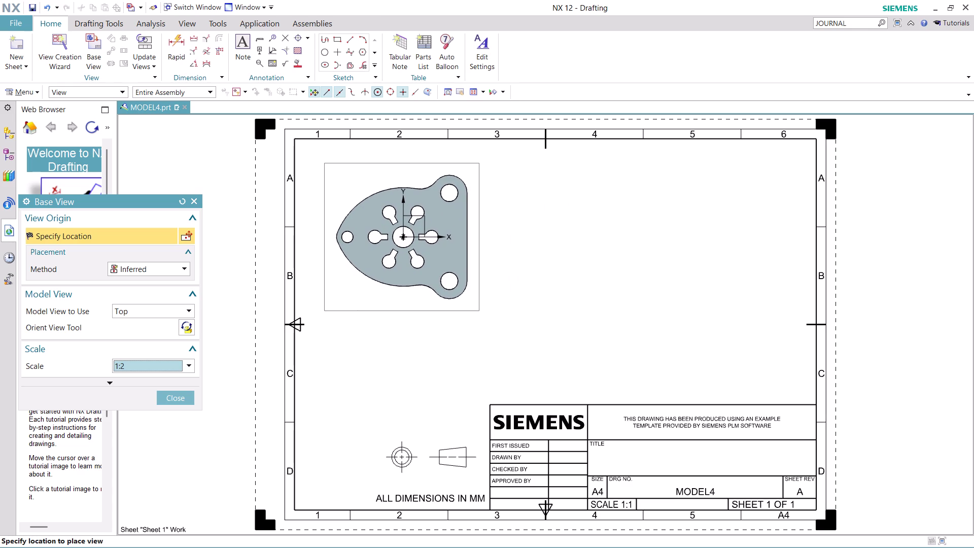
Place the 1:2 top view at upper left, with projected views to its right and below.
click(411, 238)
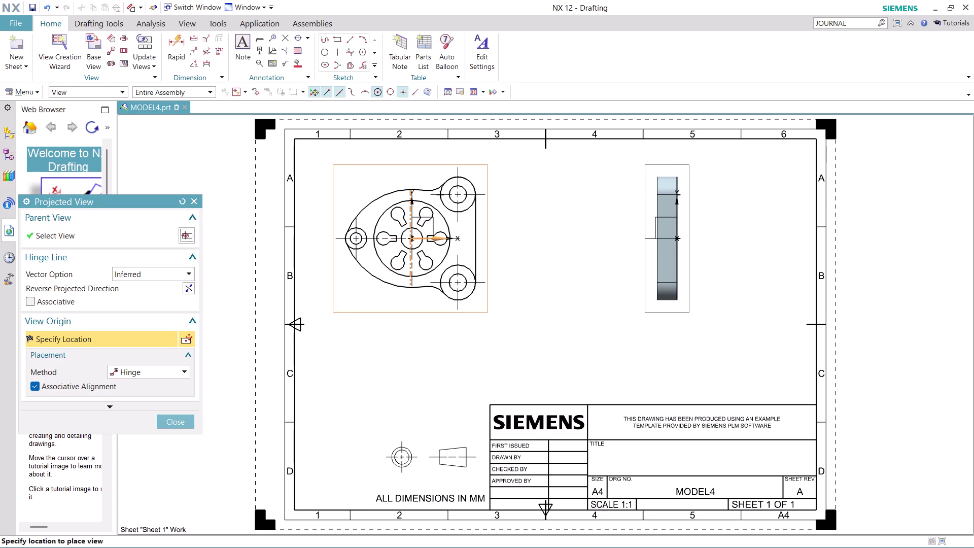
click(667, 252)
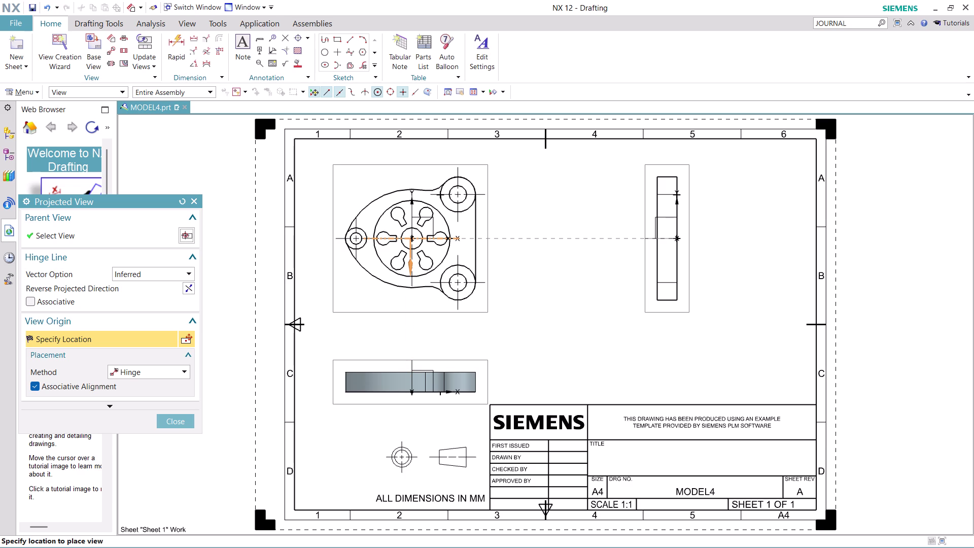
click(418, 382)
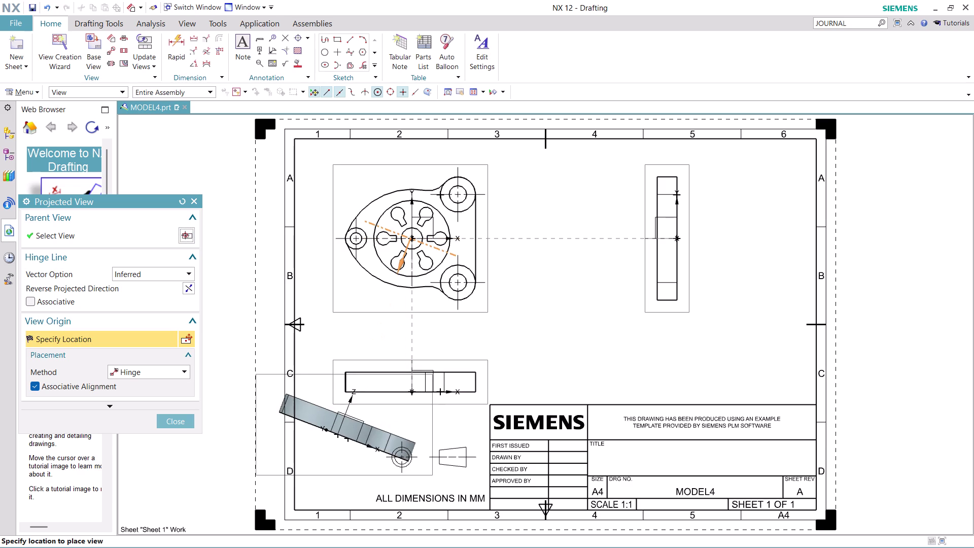
click(184, 422)
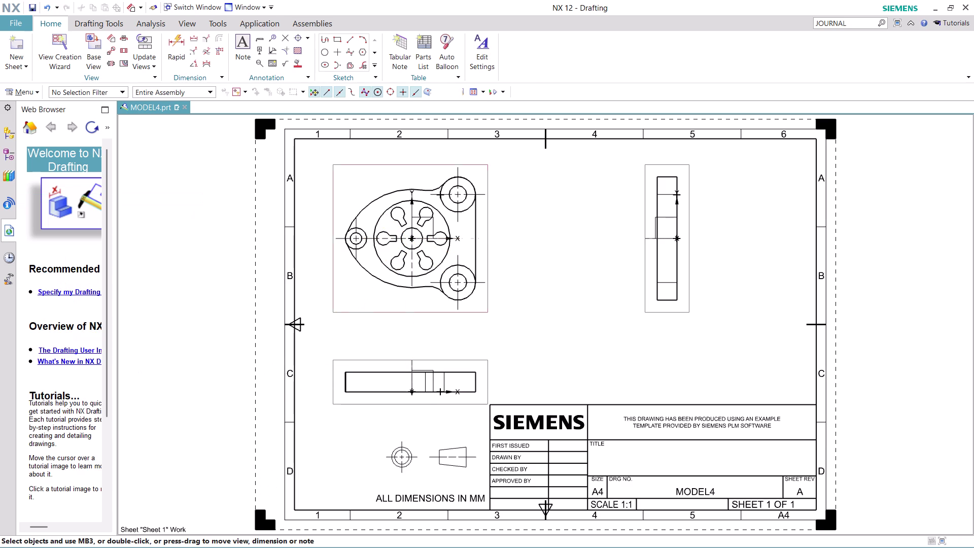
Nudge the drawing views into better positions and zoom in on the top view.
drag(397, 307, 403, 318)
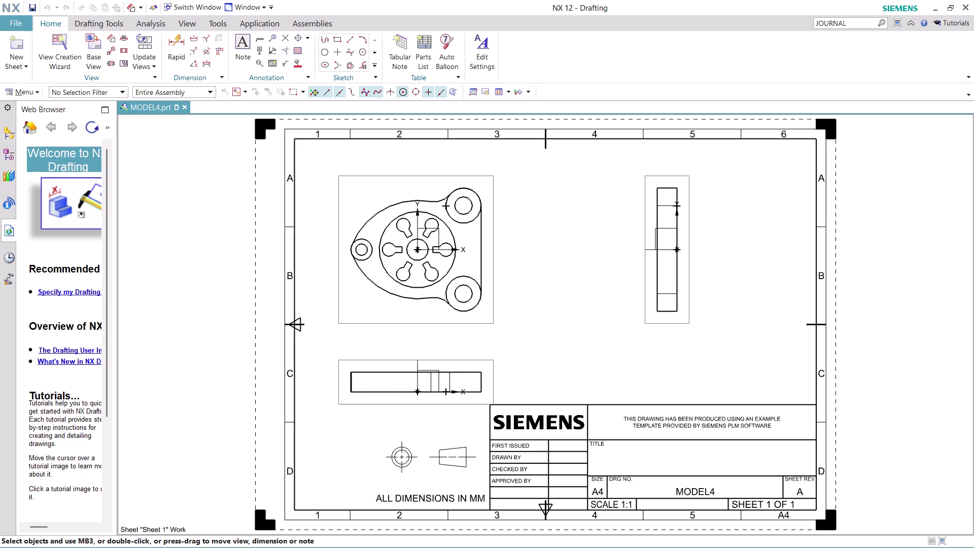
drag(403, 318, 401, 314)
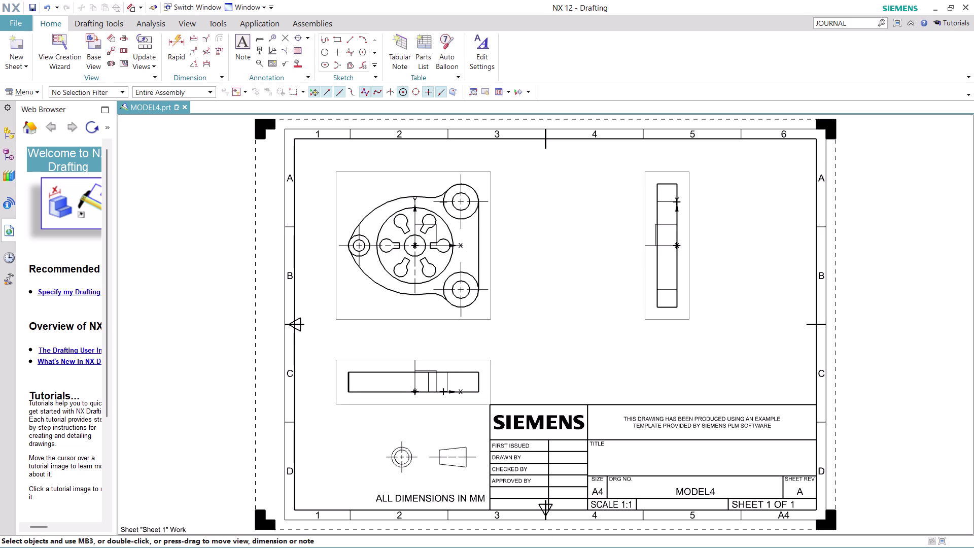
scroll(up, 3)
scroll(up, 3)
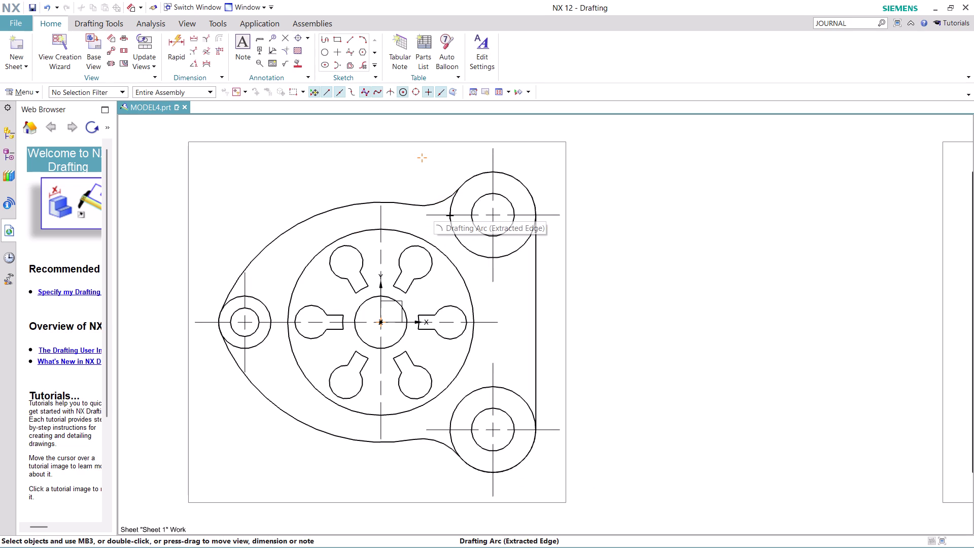
scroll(up, 3)
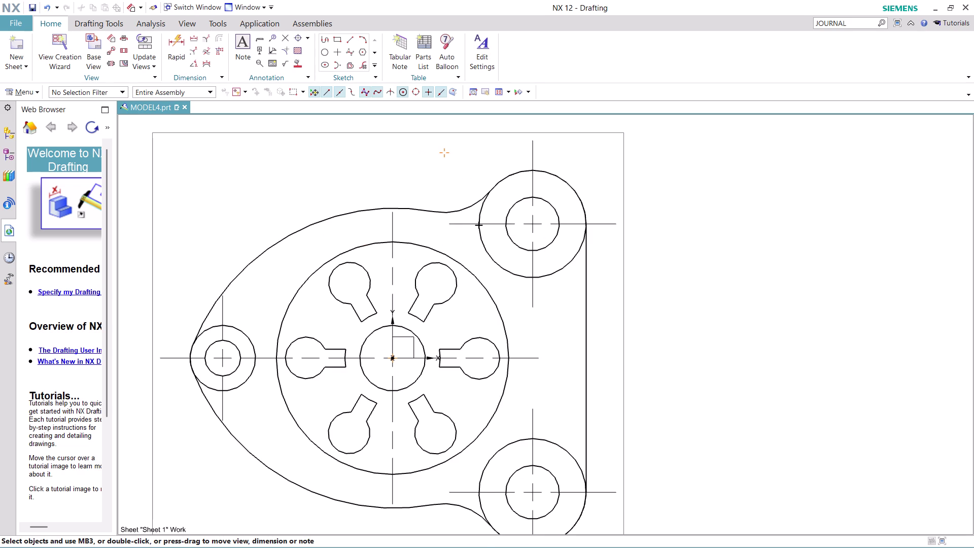
click(452, 66)
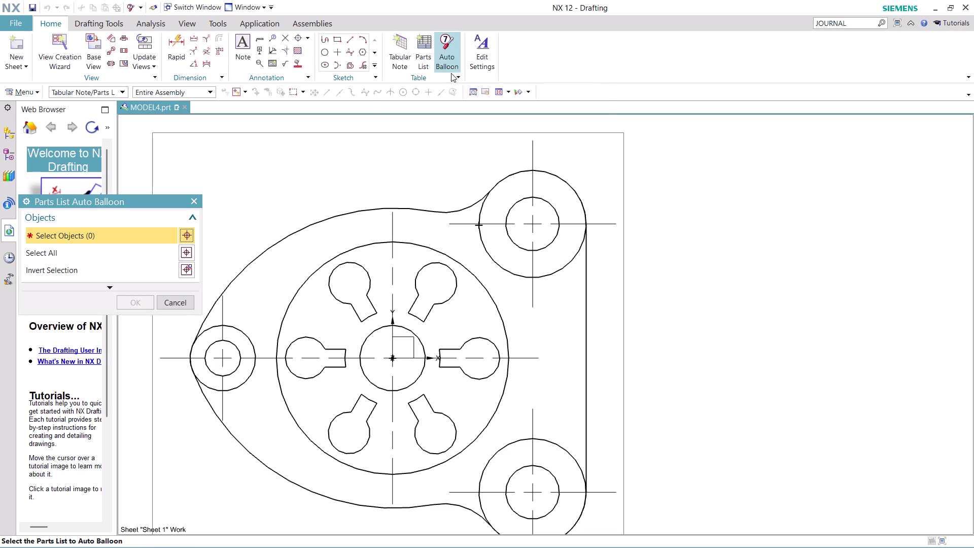
Drag-select the views for auto ballooning, then cancel without adding balloons.
drag(266, 179, 213, 327)
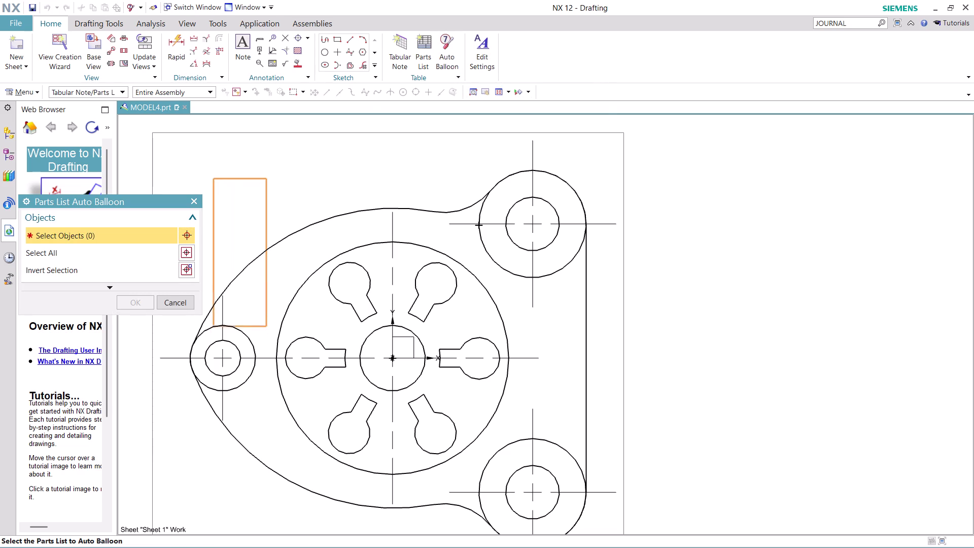
drag(213, 327, 634, 517)
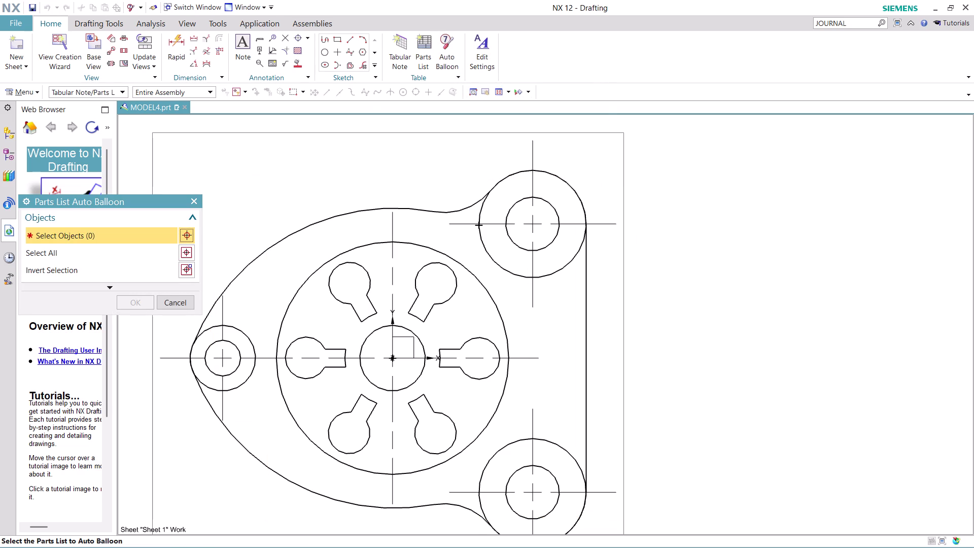
drag(165, 333, 777, 535)
drag(777, 536, 765, 495)
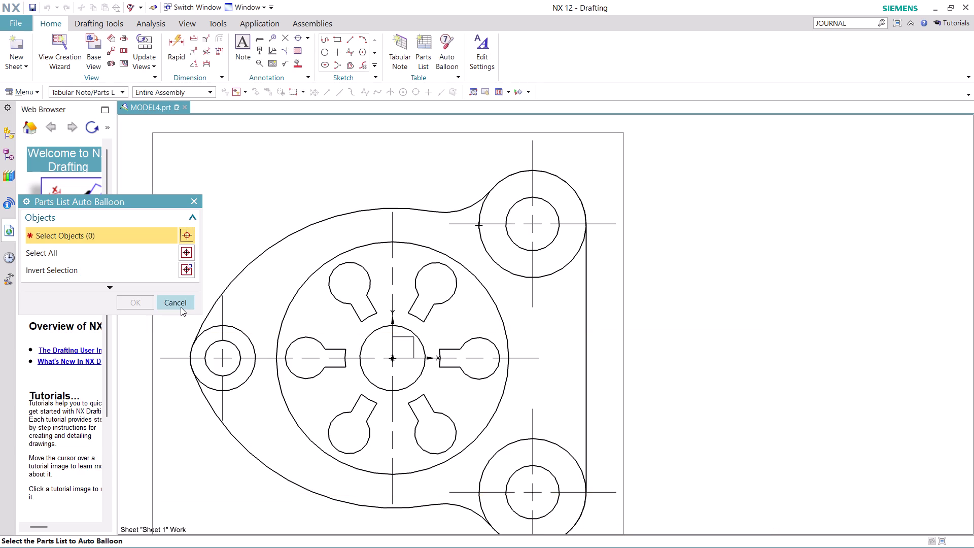
click(181, 306)
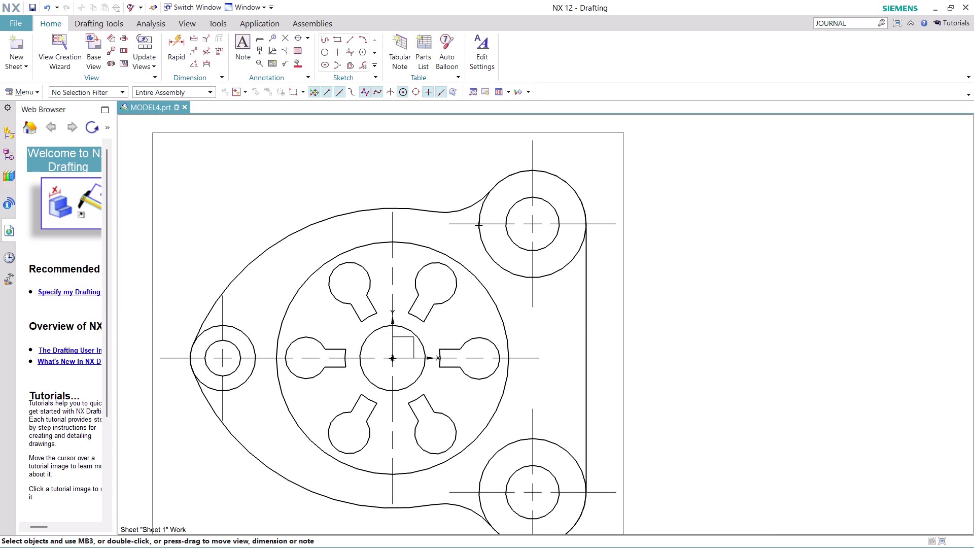
Open and close the Dimension dropdown to review the available dimension commands.
click(222, 75)
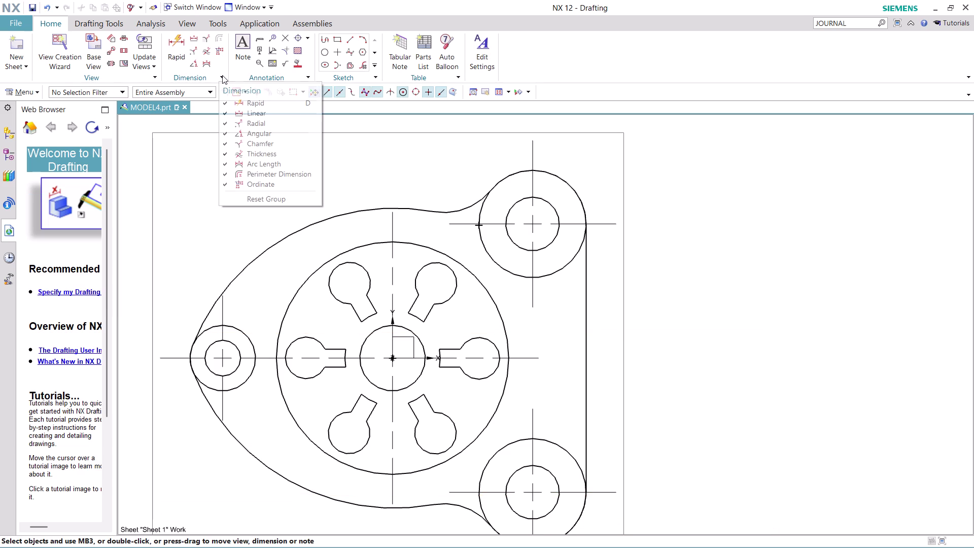
click(222, 75)
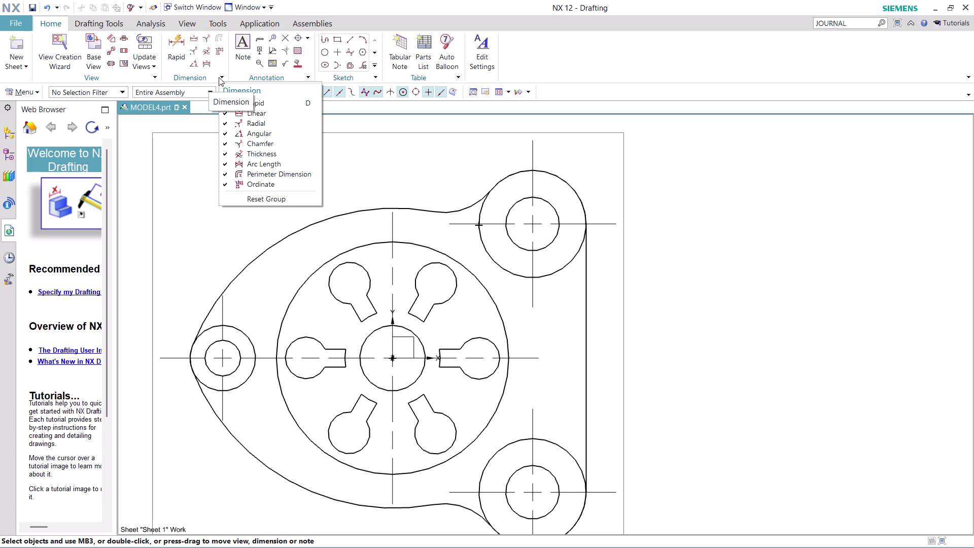
click(219, 77)
click(630, 52)
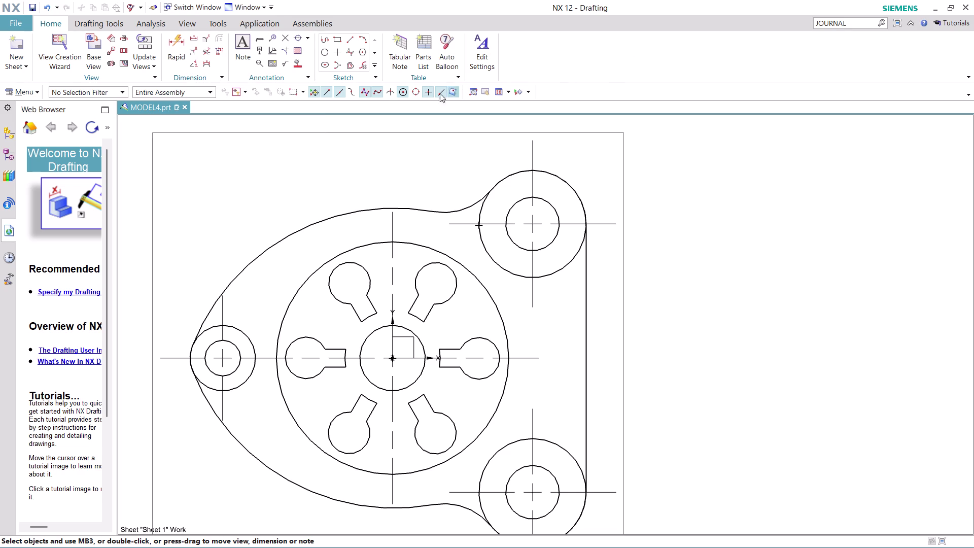
Look over the Tools, Application and Drafting Tools tabs, then choose Radial dimension.
click(229, 22)
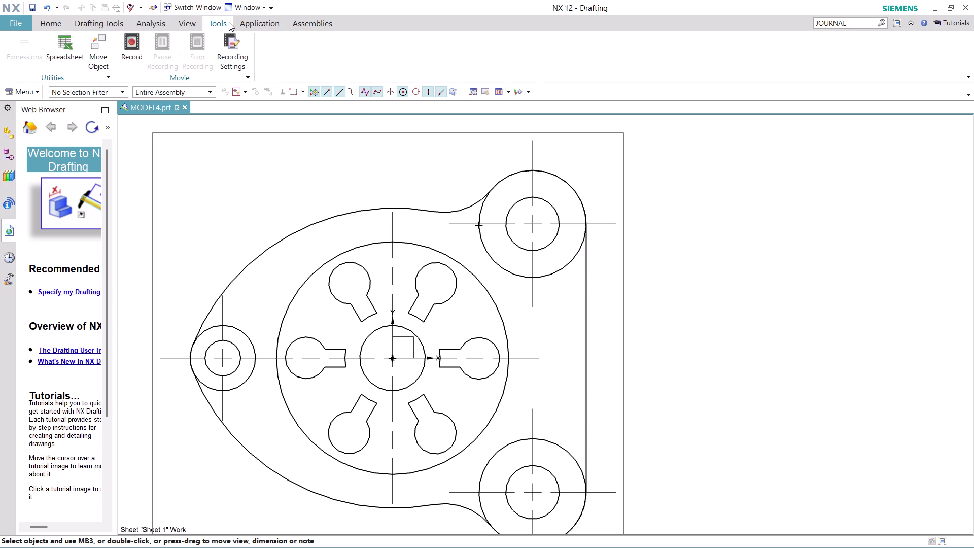
click(255, 17)
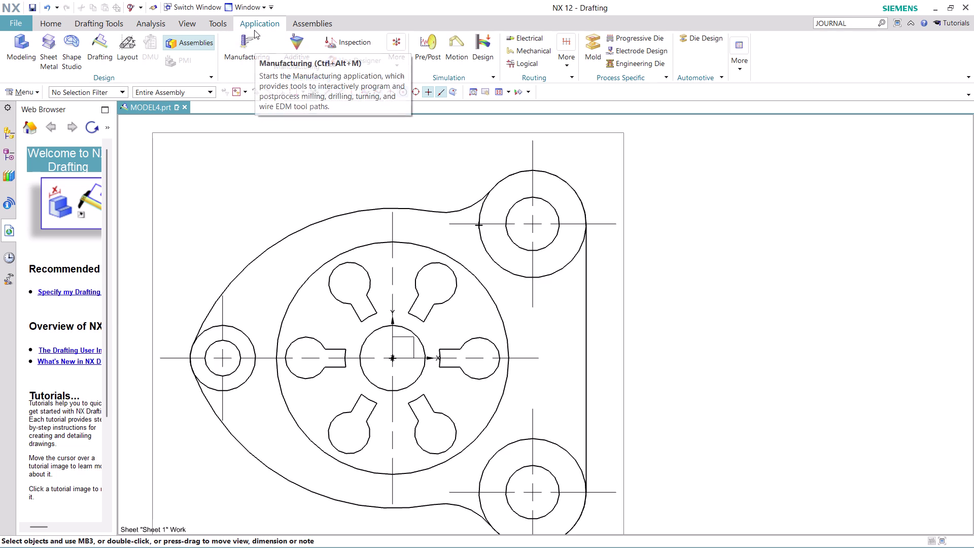
click(119, 21)
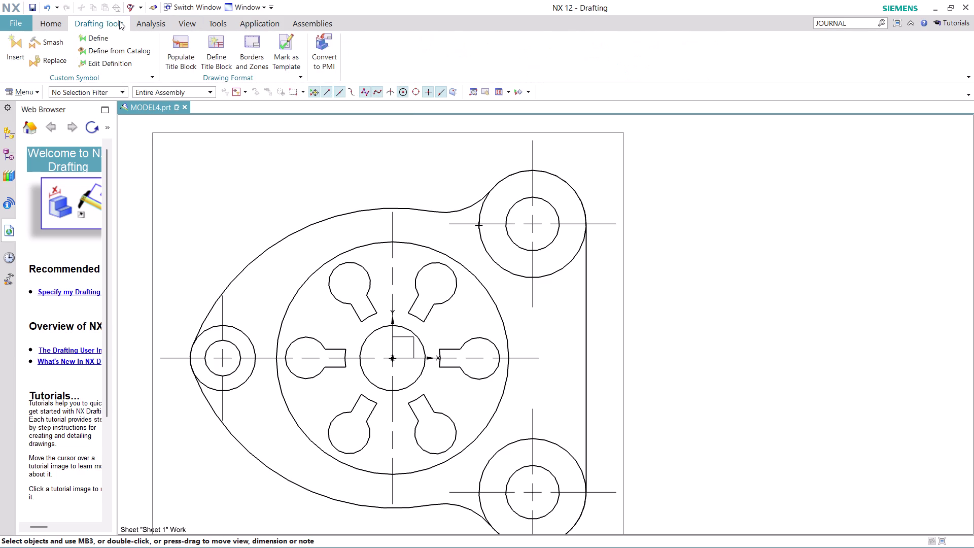
click(60, 20)
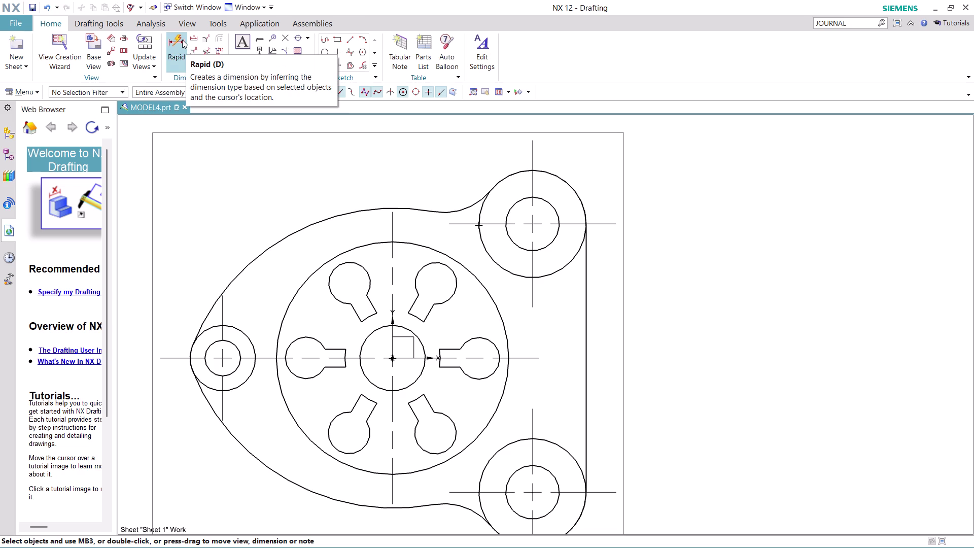
click(191, 54)
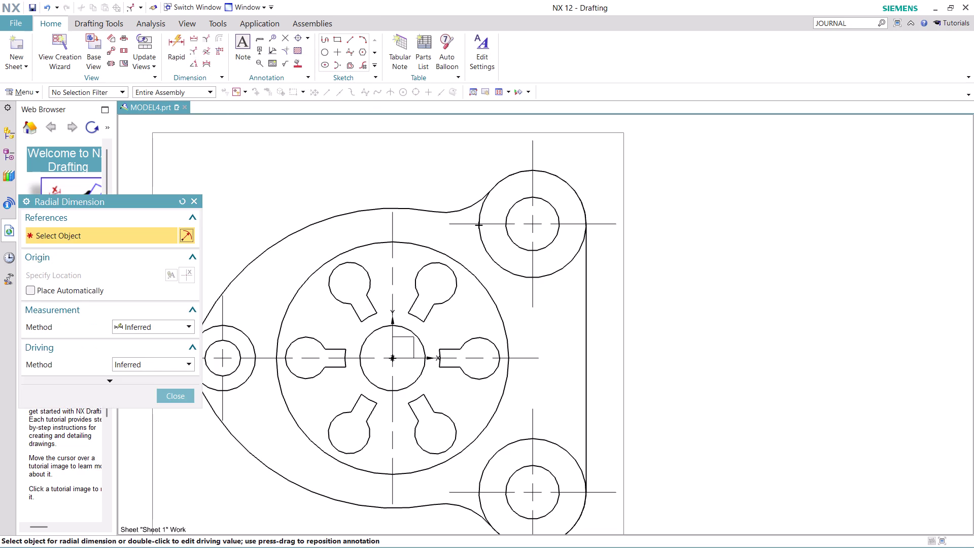
Label the large circle Ø78, central hole R16, keyhole end Ø14 and outer arc R73.
click(505, 318)
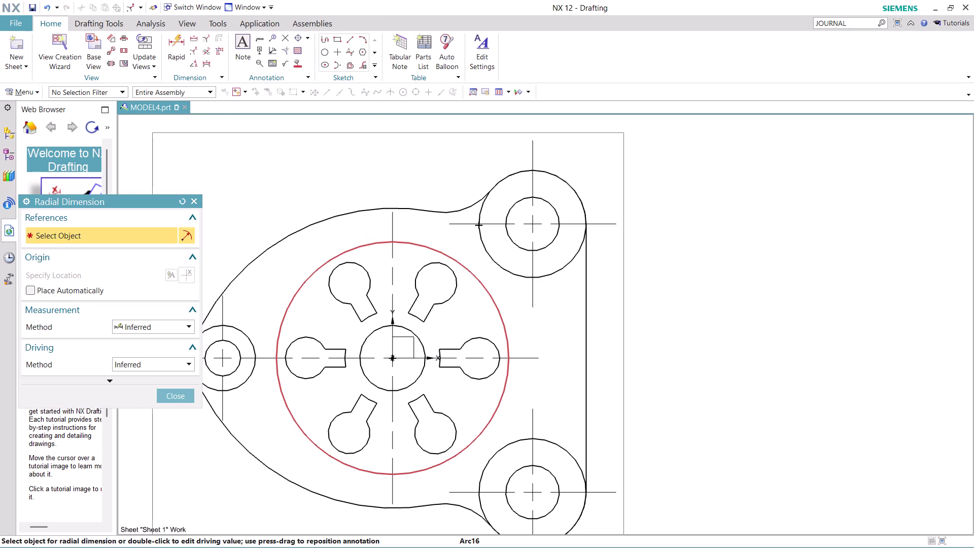
click(699, 257)
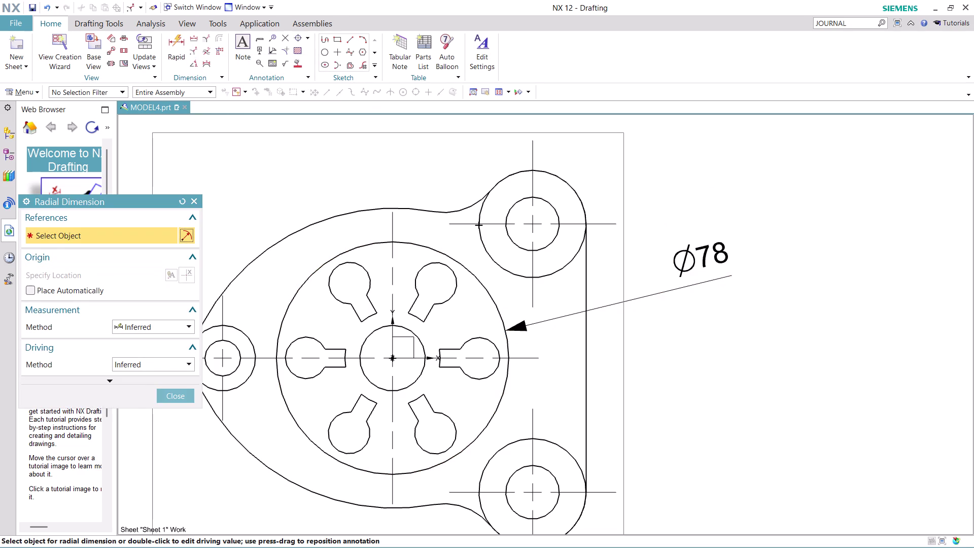
click(345, 359)
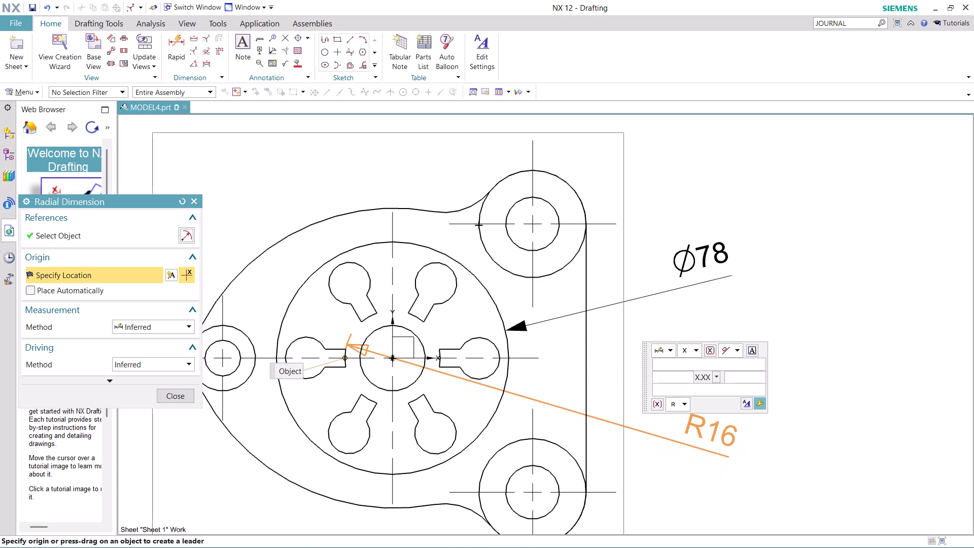
click(710, 430)
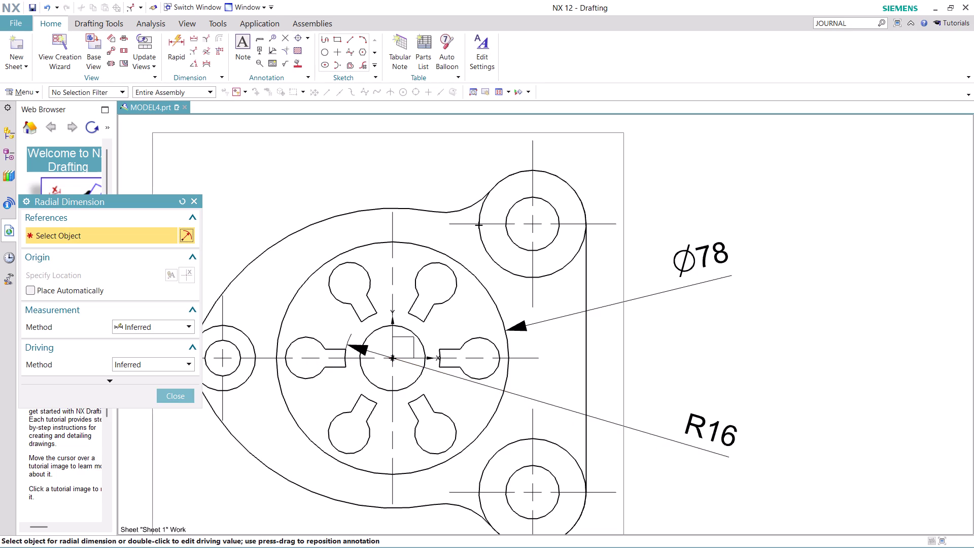
click(428, 262)
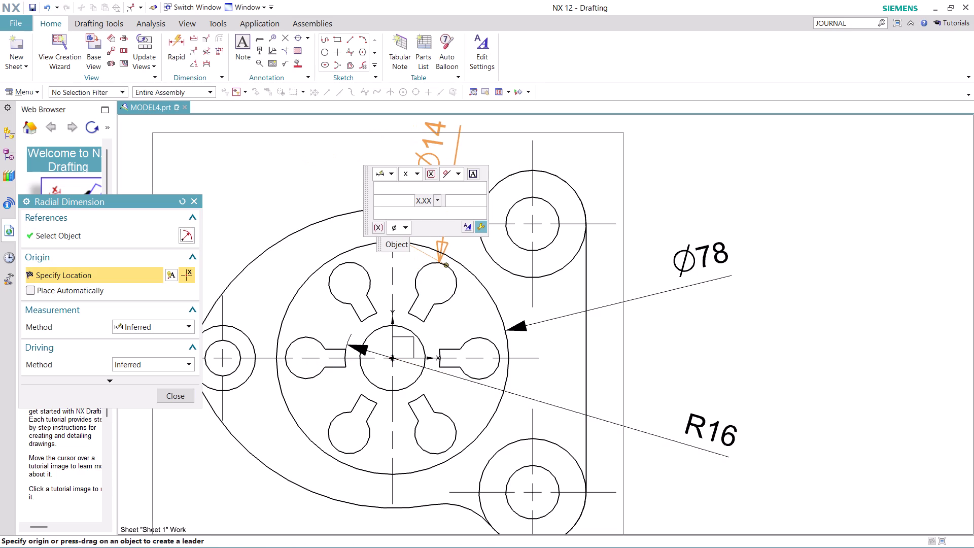
click(424, 148)
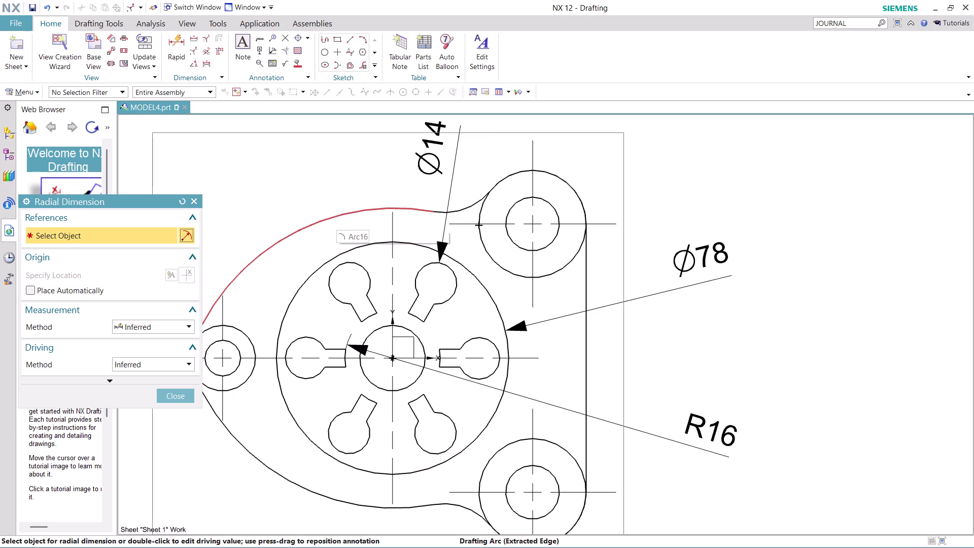
click(293, 234)
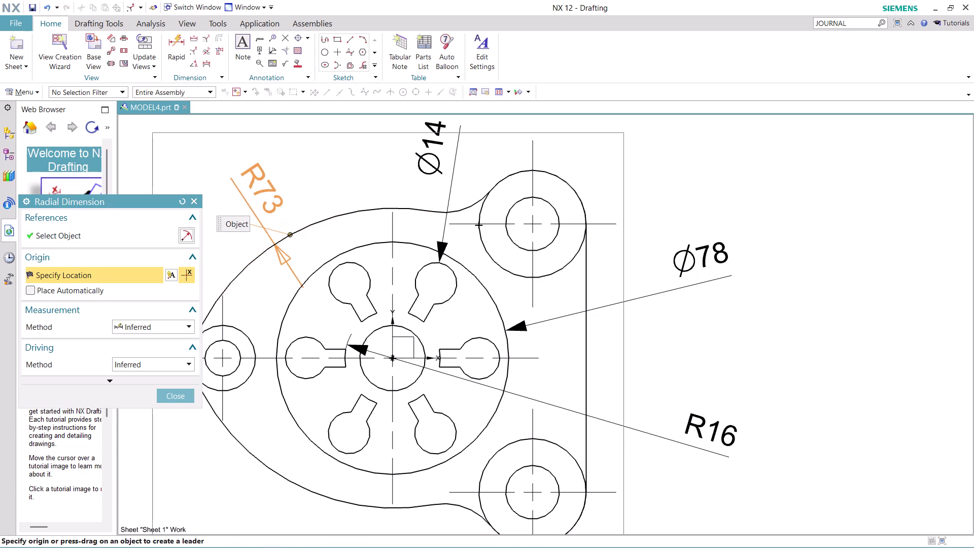
click(238, 153)
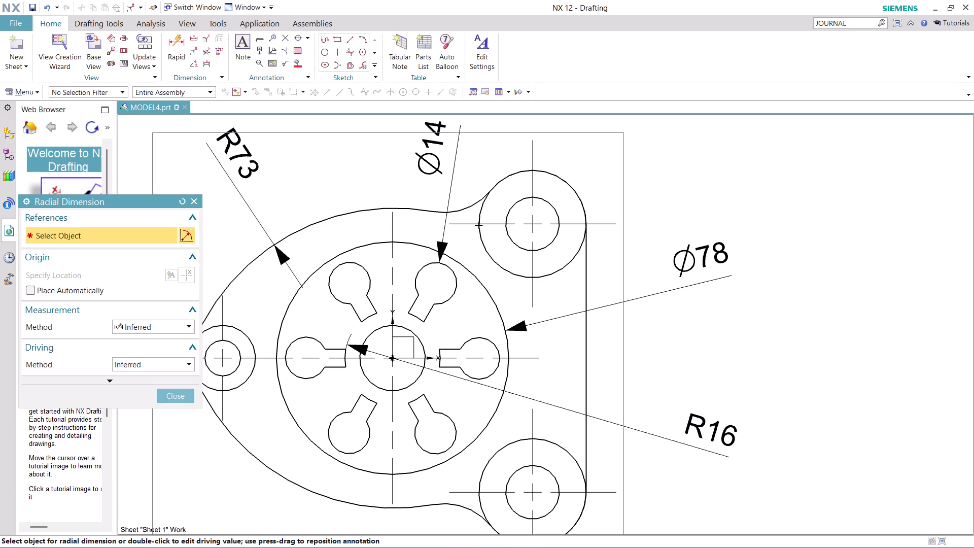
scroll(down, 3)
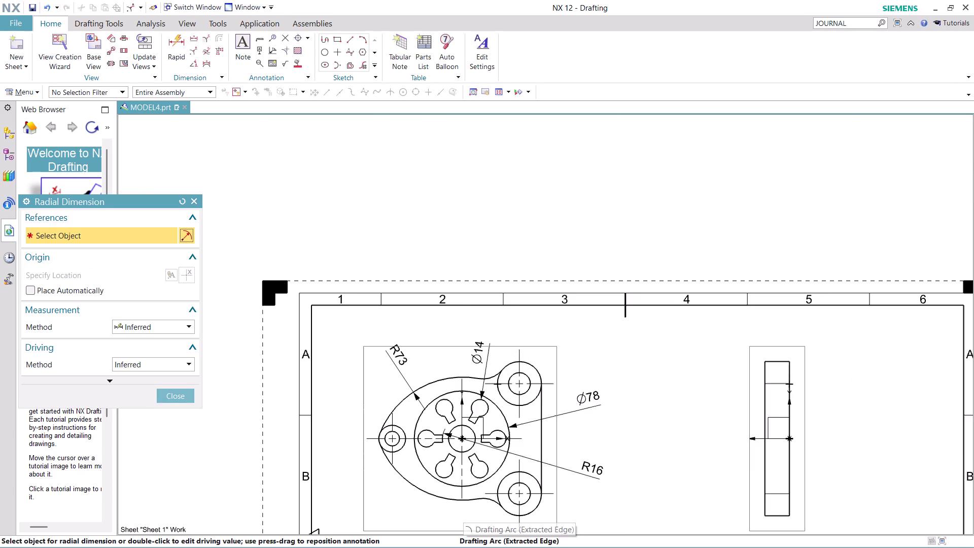
Add an R20 radius to the concave arc near the lower boss, placed below the view.
scroll(up, 3)
scroll(down, 3)
middle_drag(650, 439, 602, 365)
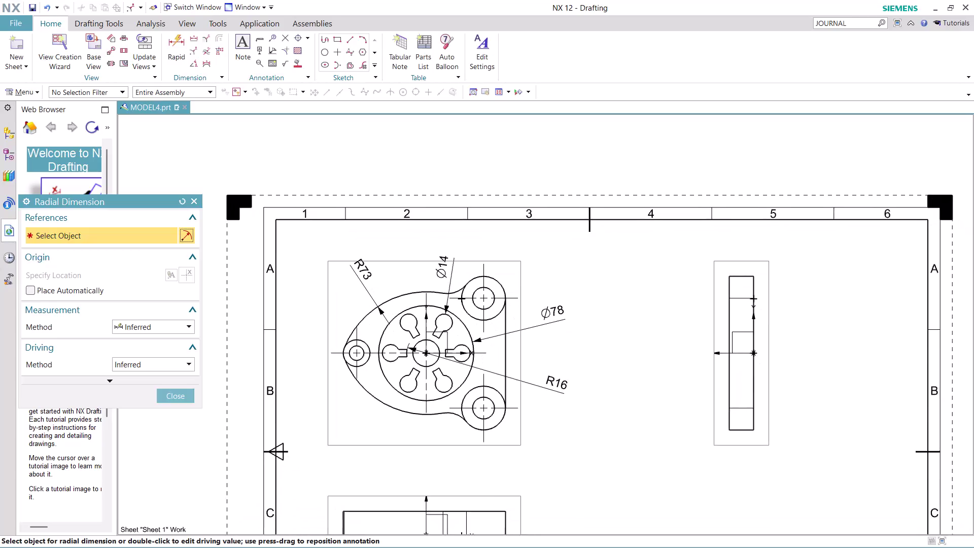
middle_drag(602, 366, 567, 302)
click(423, 352)
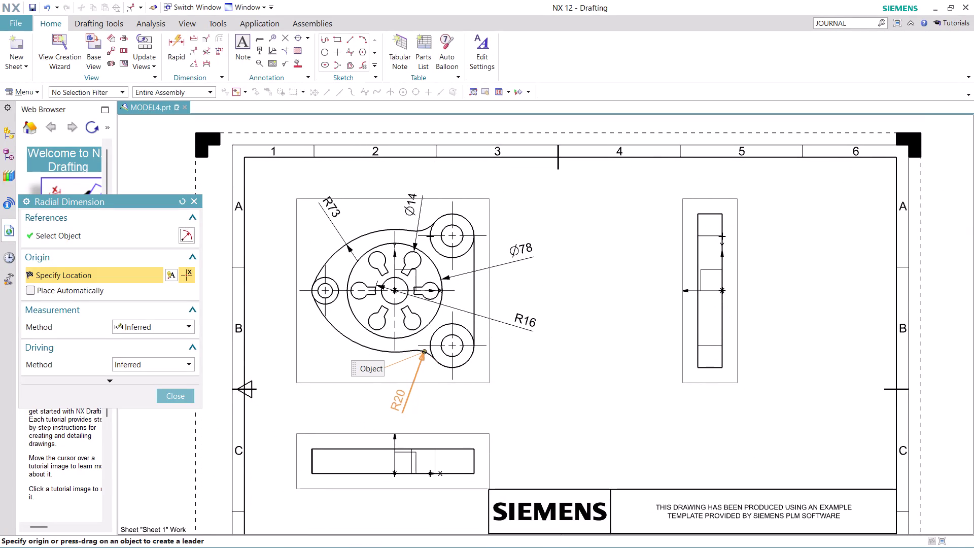
click(397, 400)
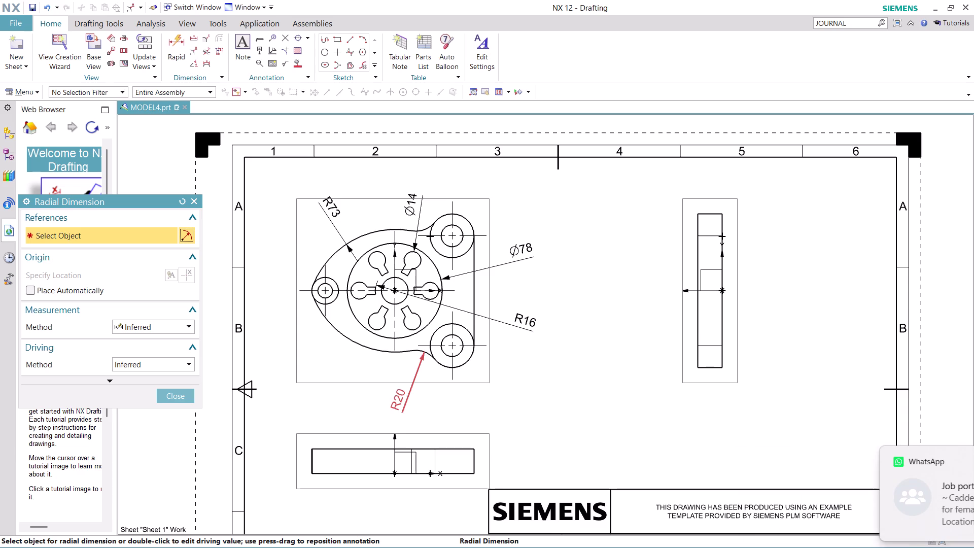
Finish radial dimensioning and start Rapid Dimension for feature distances.
scroll(up, 3)
scroll(up, 3)
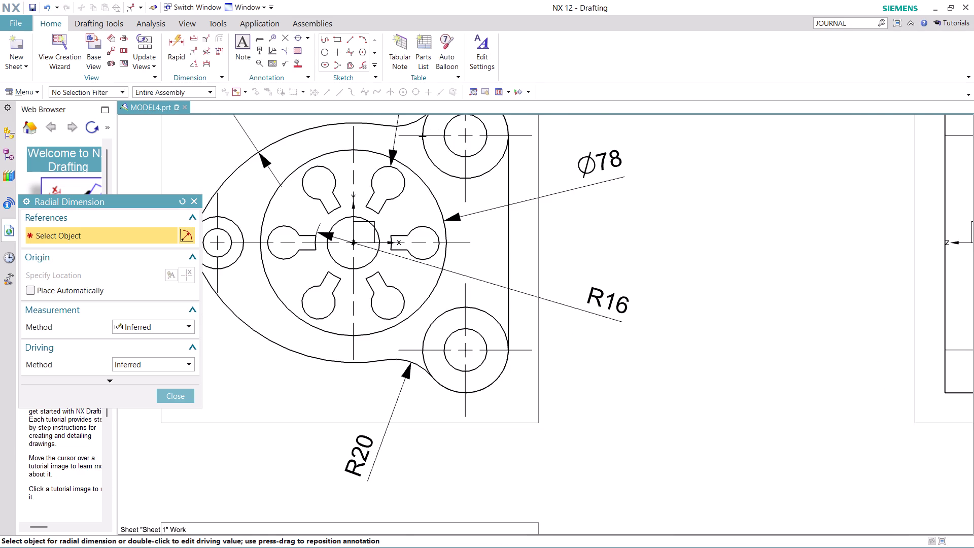
scroll(down, 3)
scroll(up, 3)
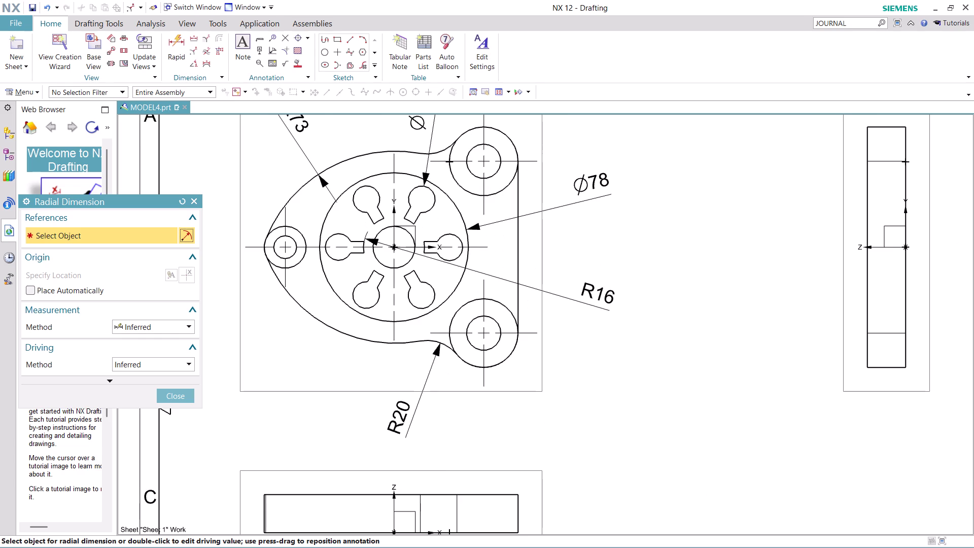
click(180, 391)
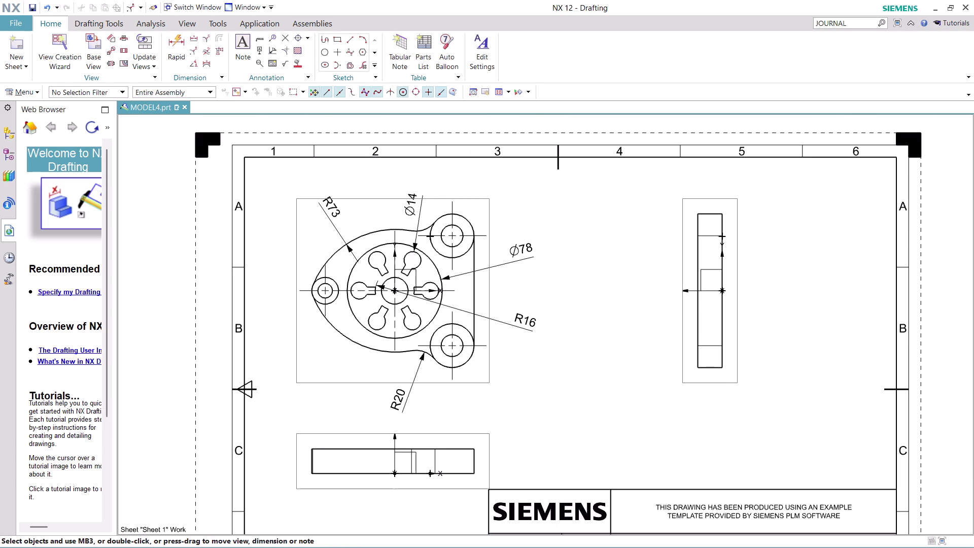
click(178, 37)
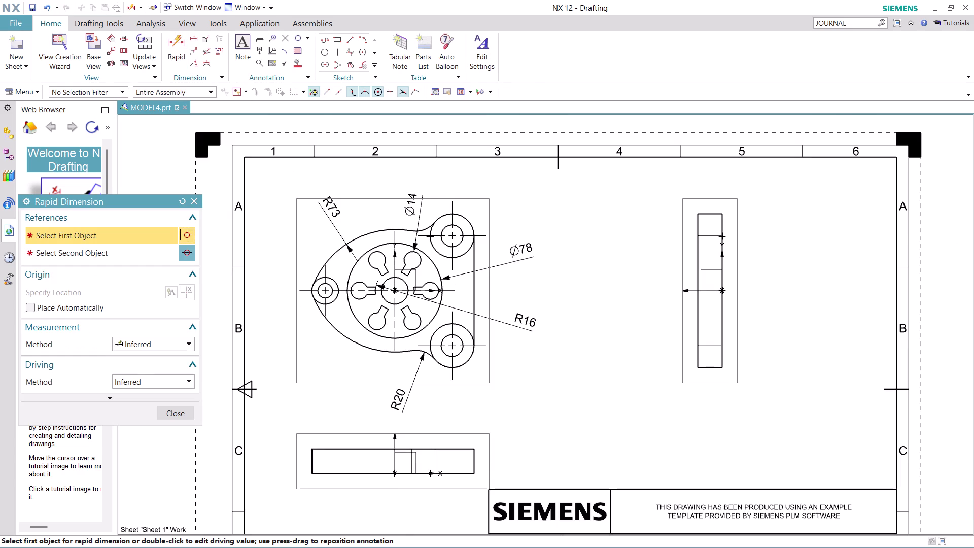
Add a vertical 90 distance between the lower and upper boss centres, right of the view.
scroll(up, 3)
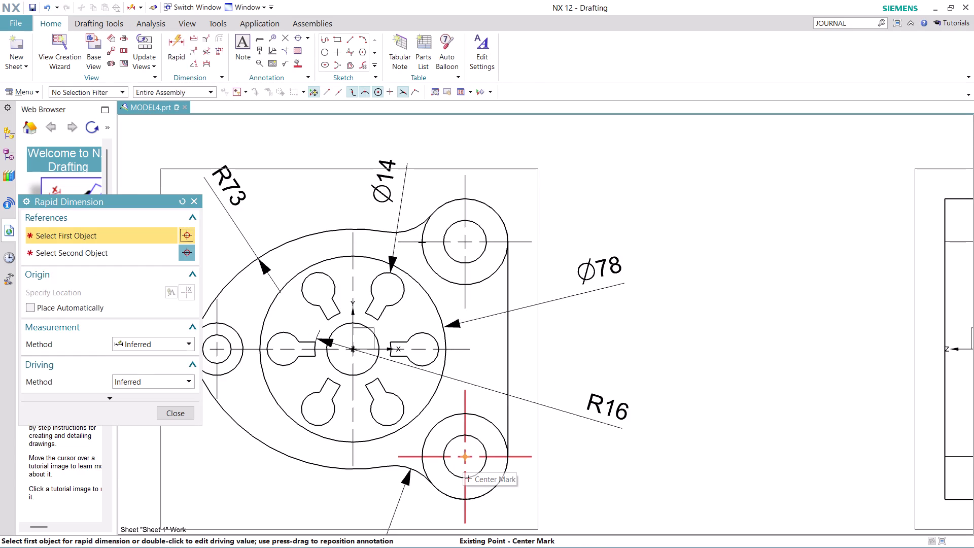
click(463, 459)
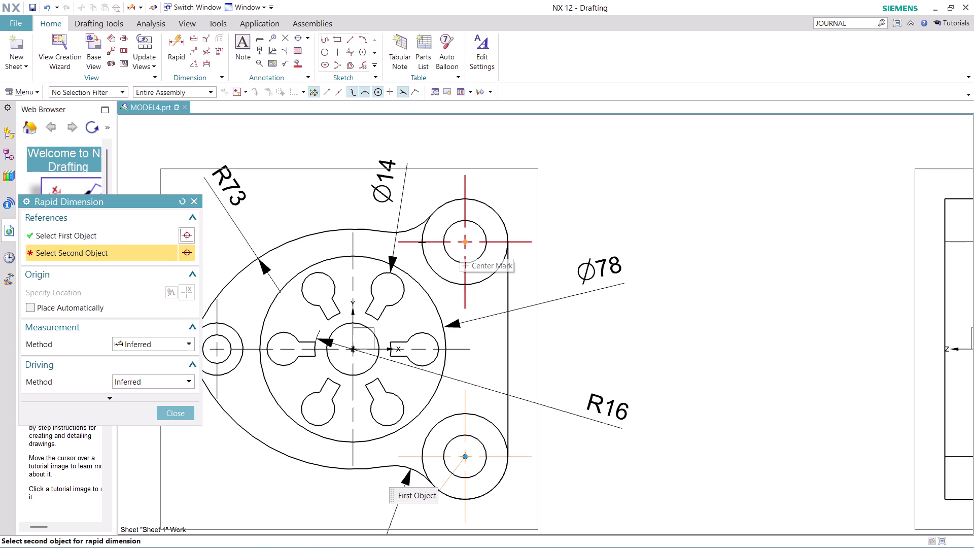
click(466, 240)
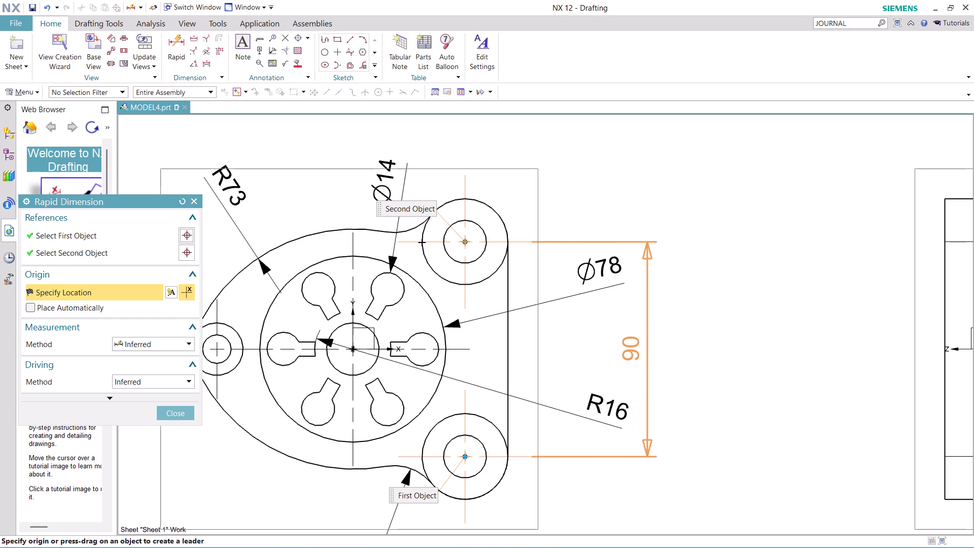
click(645, 349)
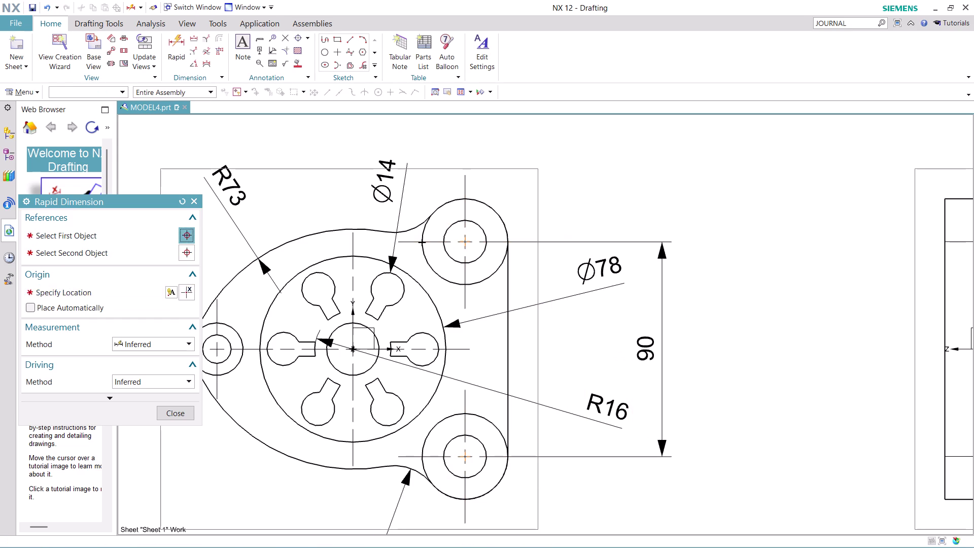
Add a horizontal 57 distance from the left small hole to the hub centre.
scroll(down, 3)
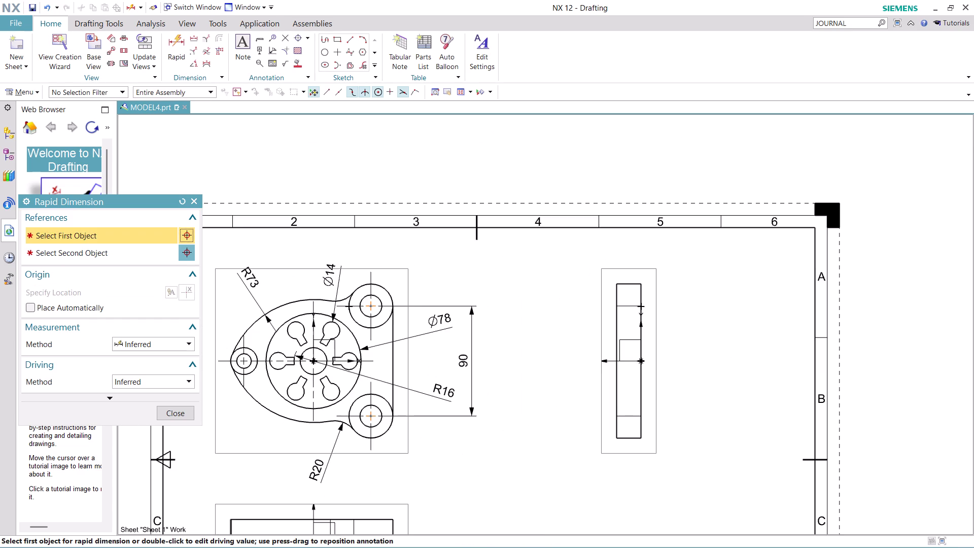
scroll(up, 3)
scroll(up, 3)
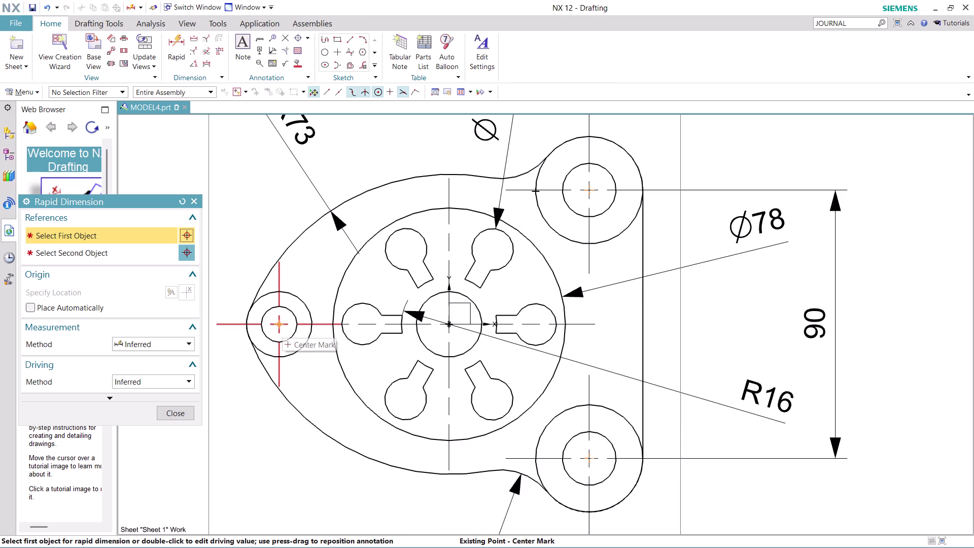
click(278, 324)
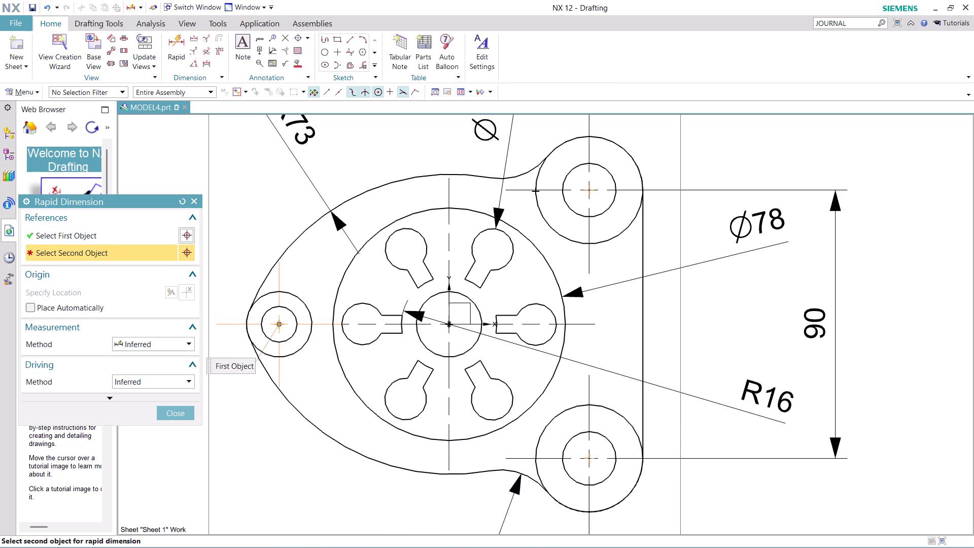
click(450, 326)
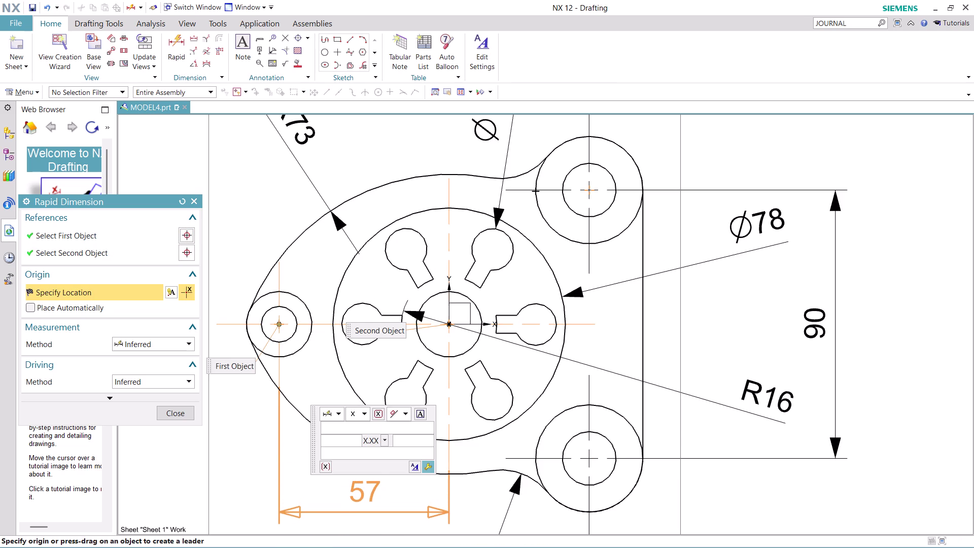
click(379, 491)
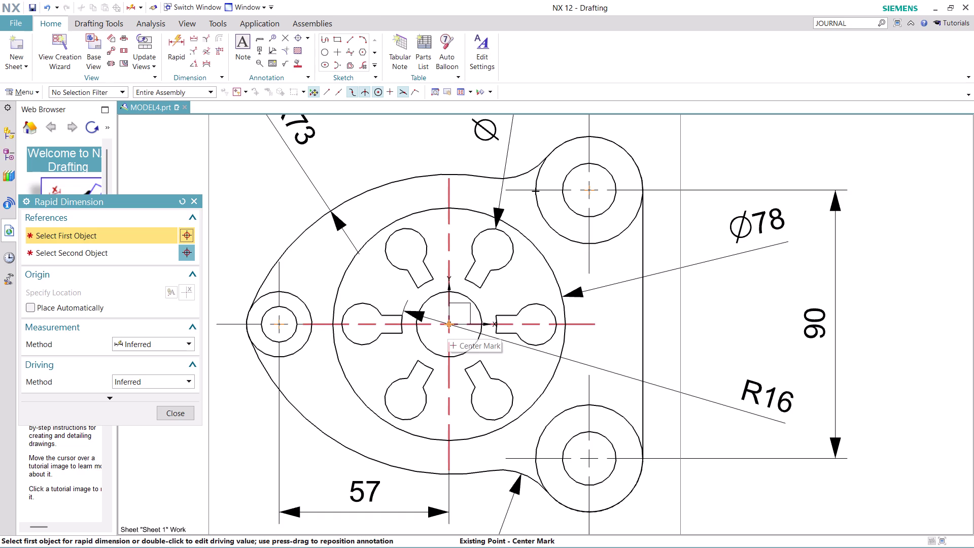
Add the 47 dimension from the hub centre mark below the top view.
click(447, 325)
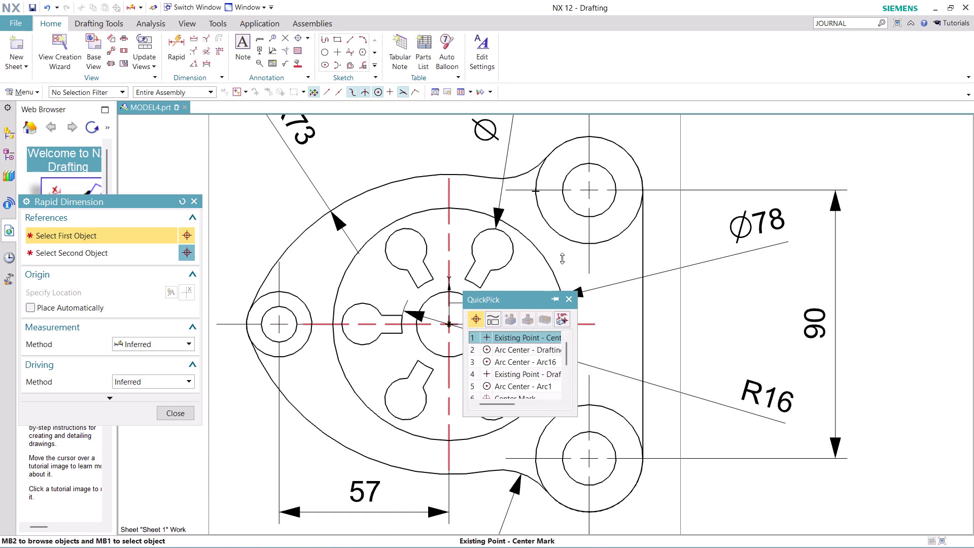
click(527, 336)
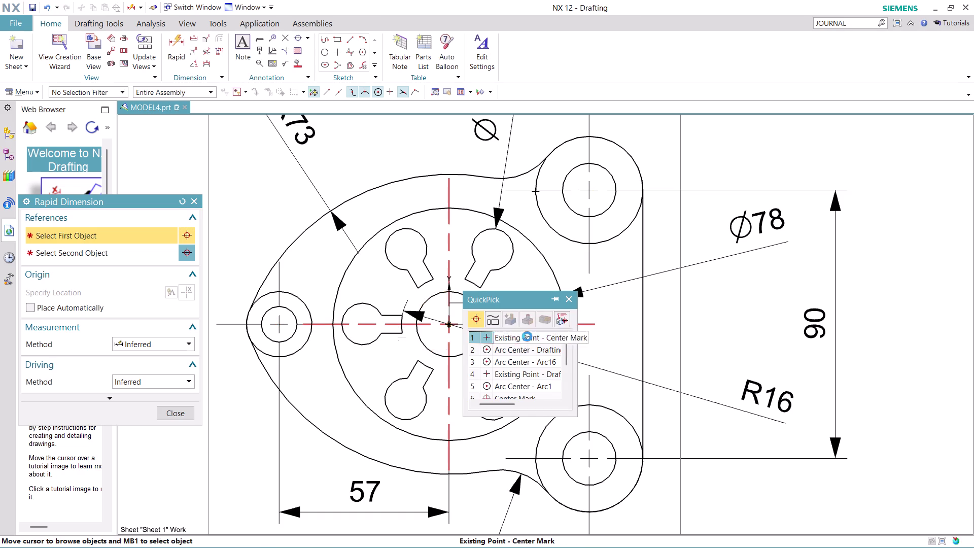
click(589, 190)
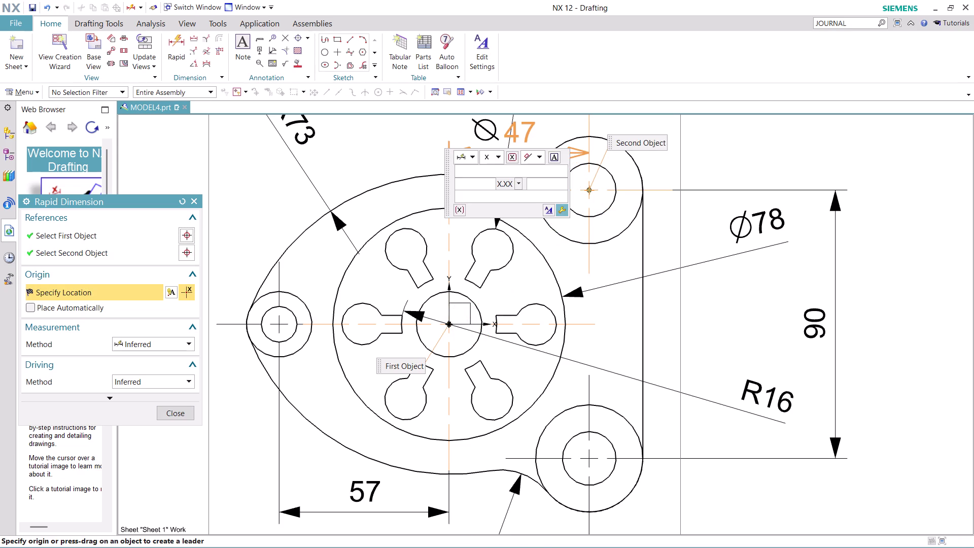
scroll(down, 3)
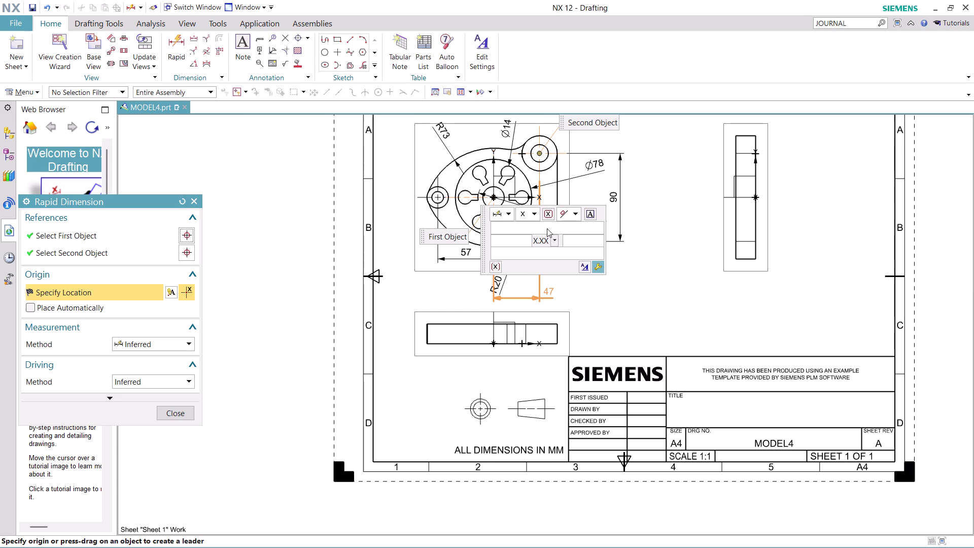
scroll(up, 3)
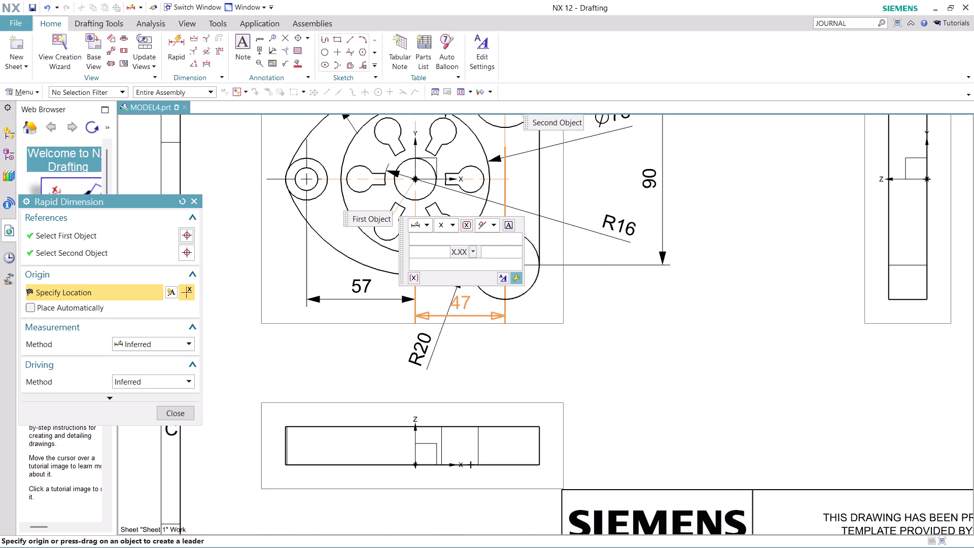
click(466, 302)
Close Rapid Dimension and start Radial Dimension for the circle diameters.
scroll(down, 3)
scroll(up, 3)
scroll(up, 3)
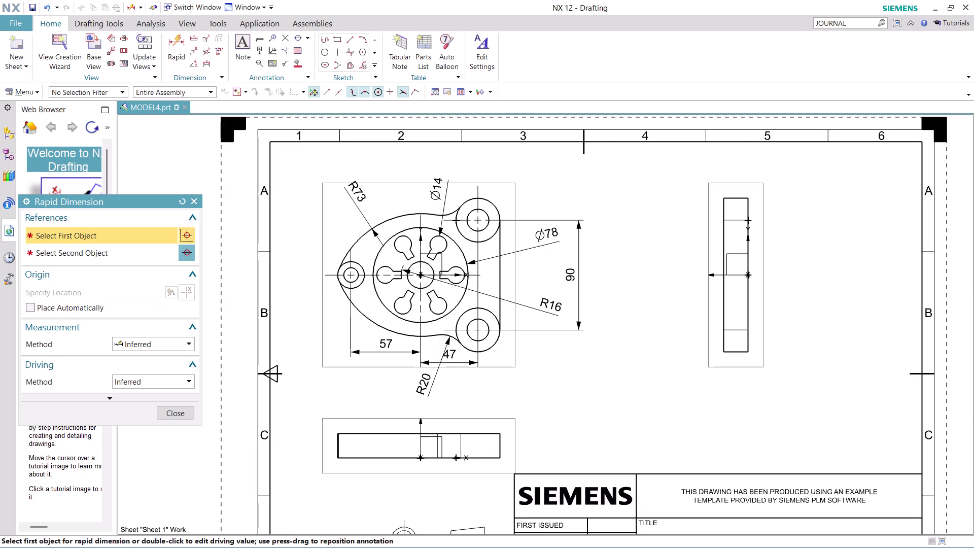
scroll(up, 3)
click(177, 411)
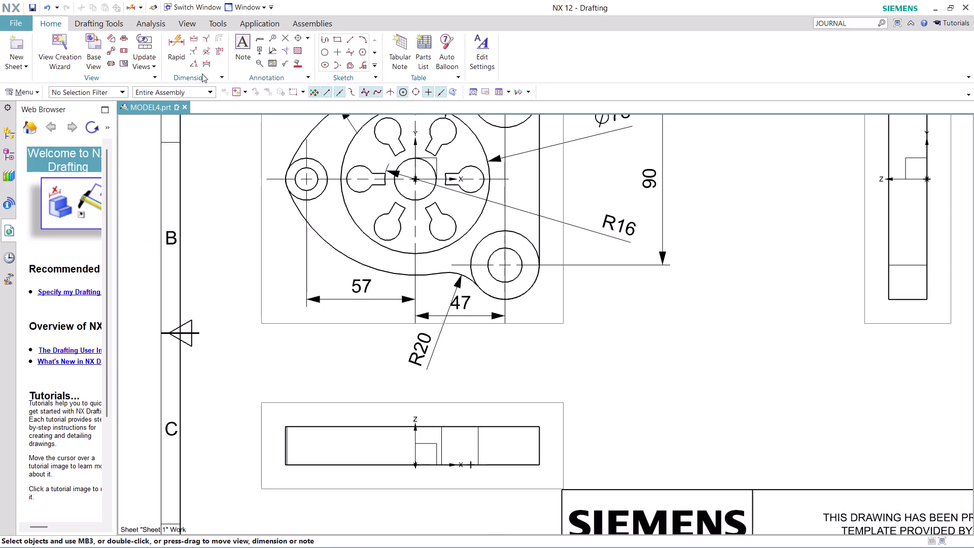
click(191, 53)
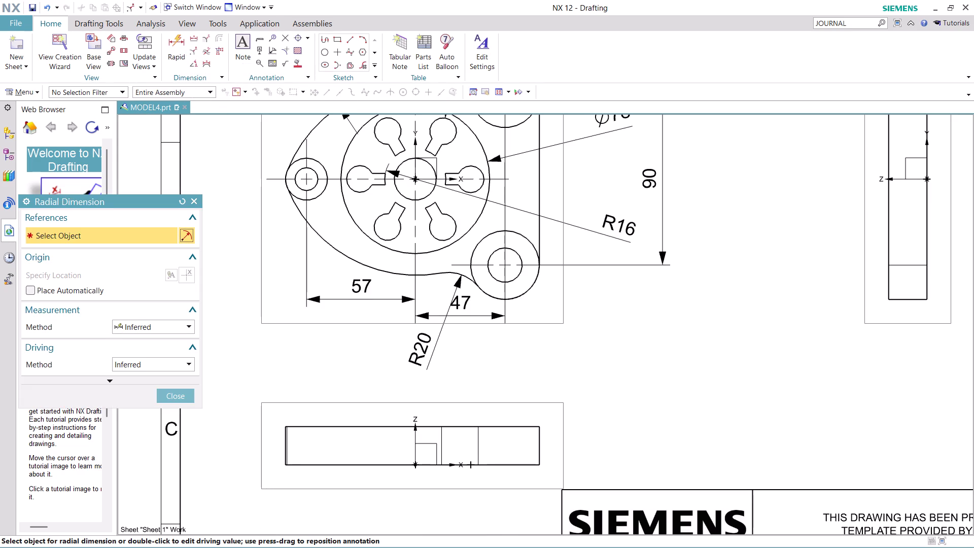
Dimension the left lug's outer circle Ø22 and its hole Ø12.
click(302, 196)
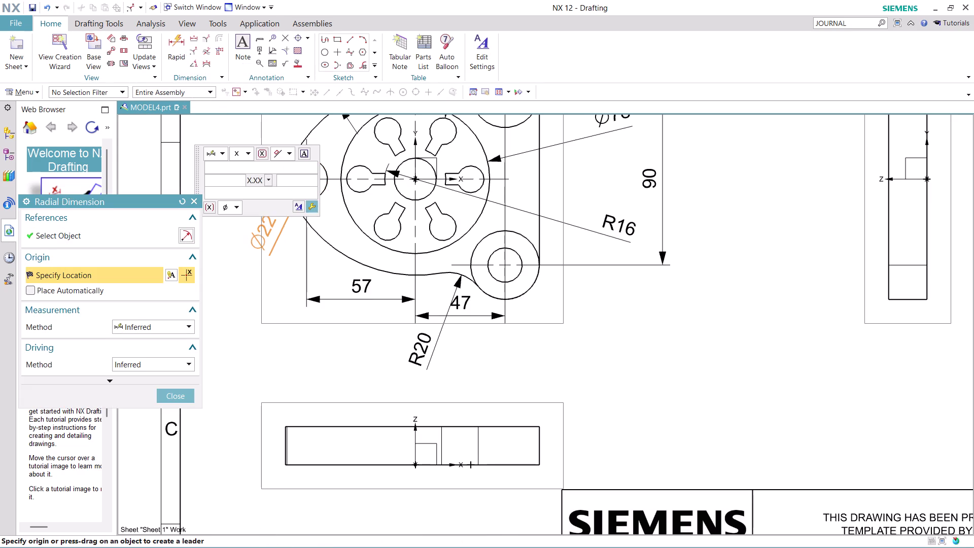
click(261, 233)
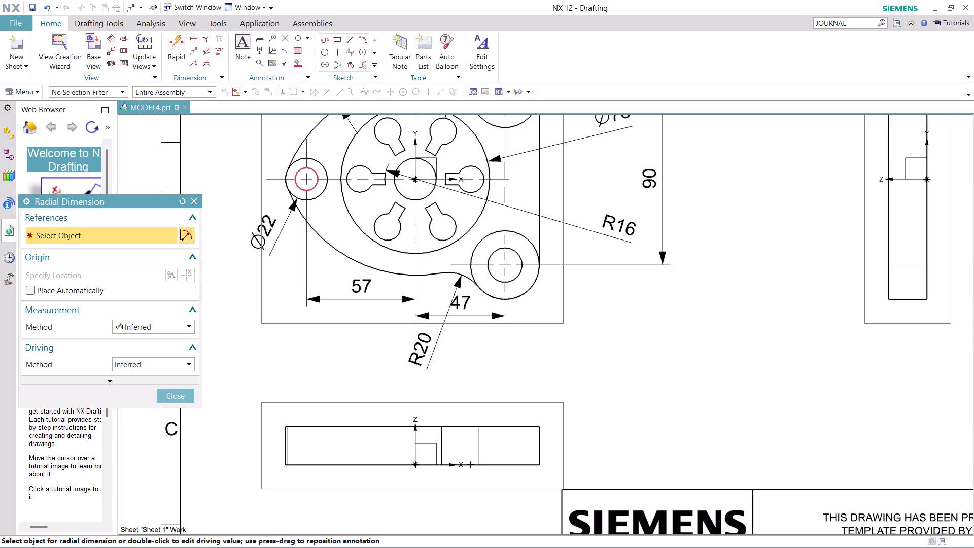
click(299, 172)
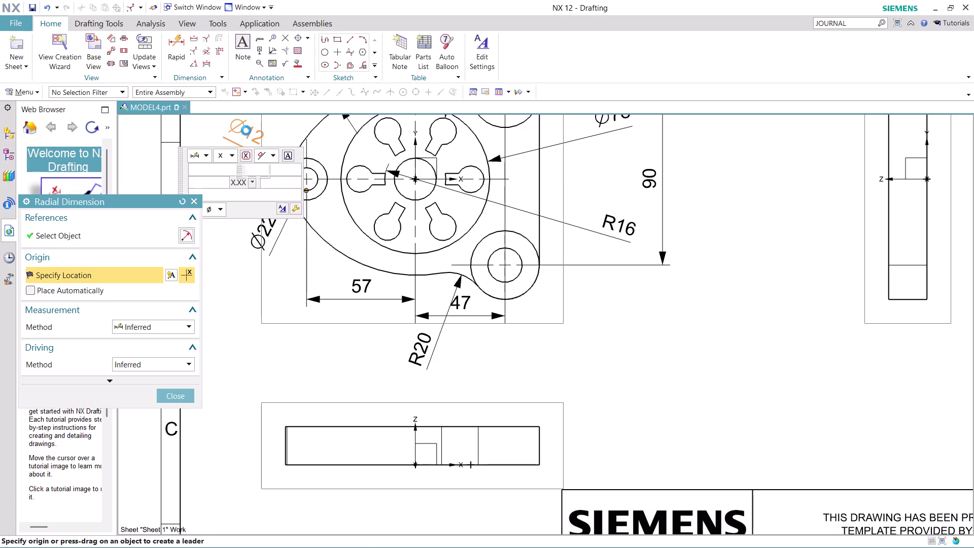
click(247, 133)
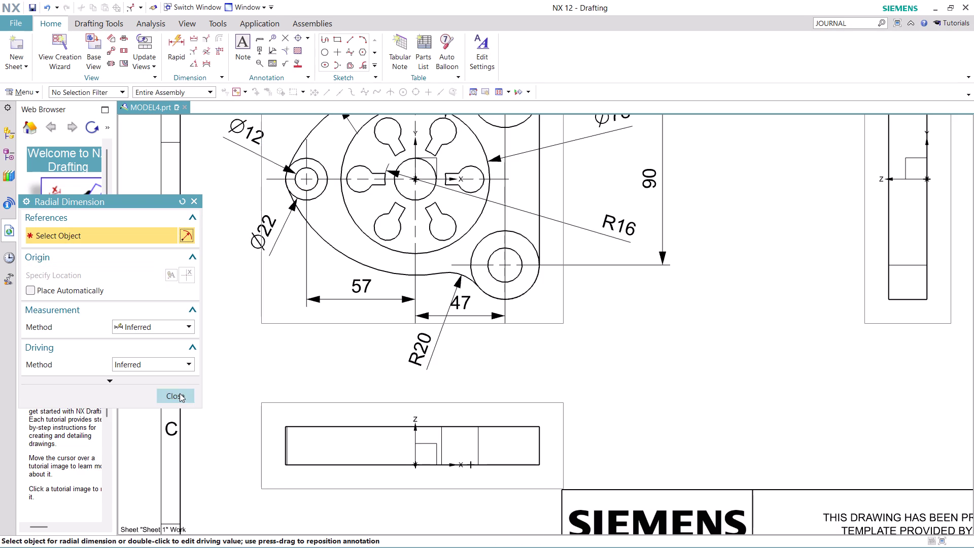
Close Radial Dimension and start a new Rapid Dimension.
click(180, 393)
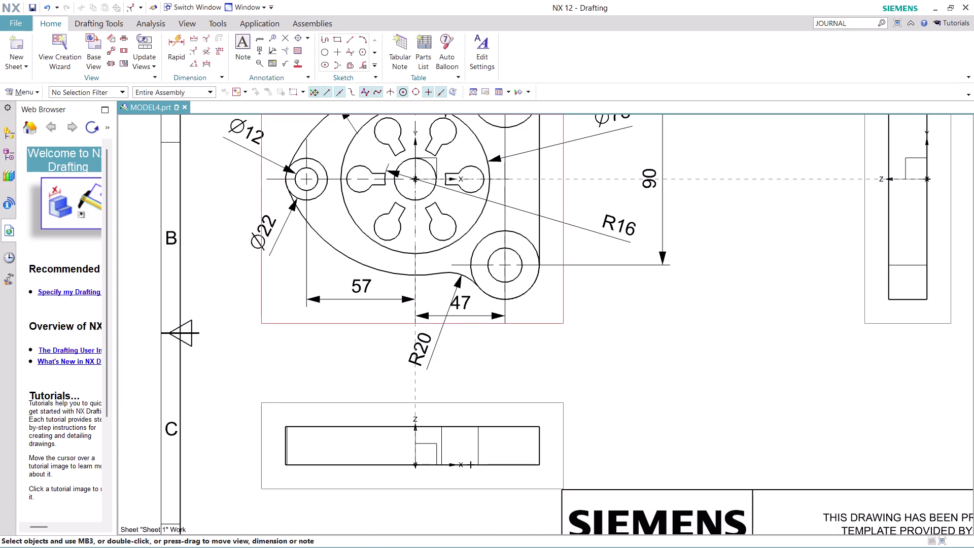
scroll(down, 3)
scroll(up, 3)
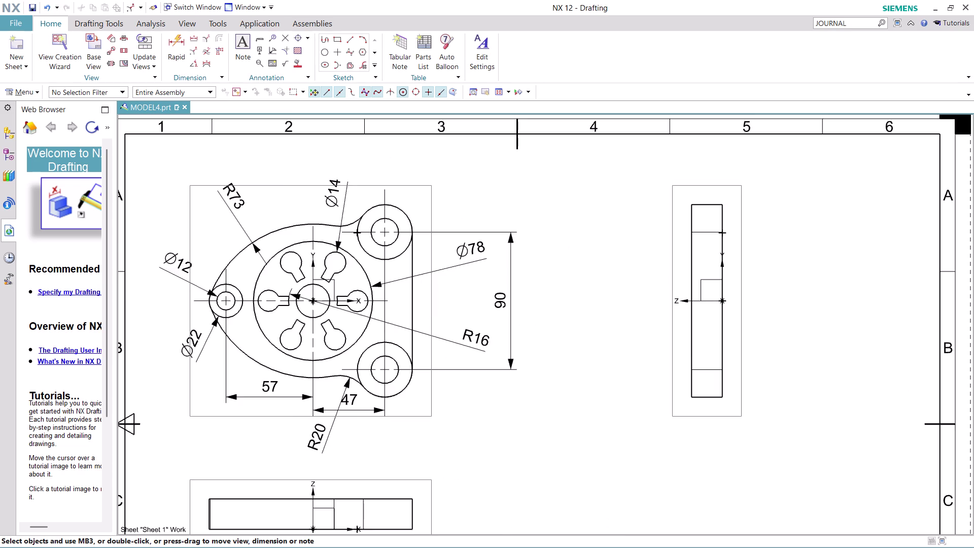
scroll(down, 3)
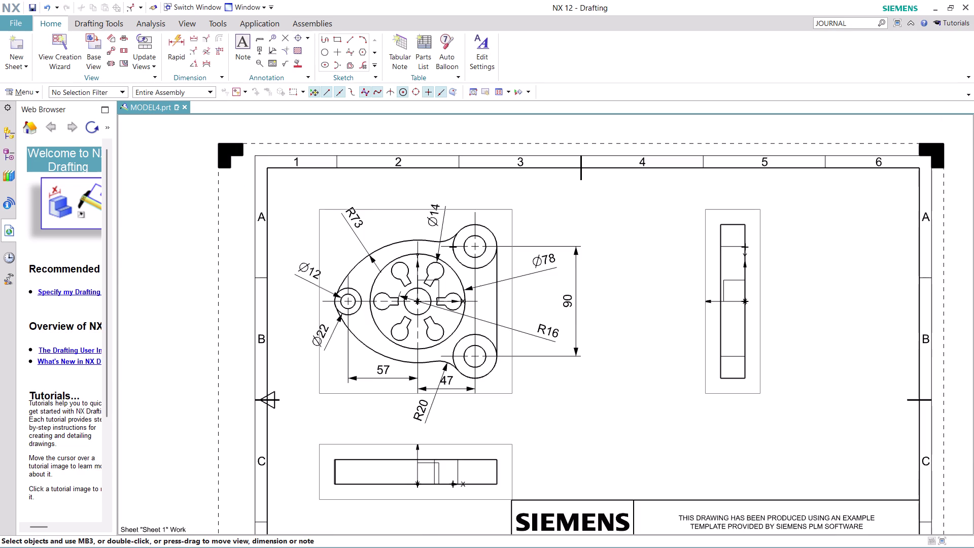
click(174, 42)
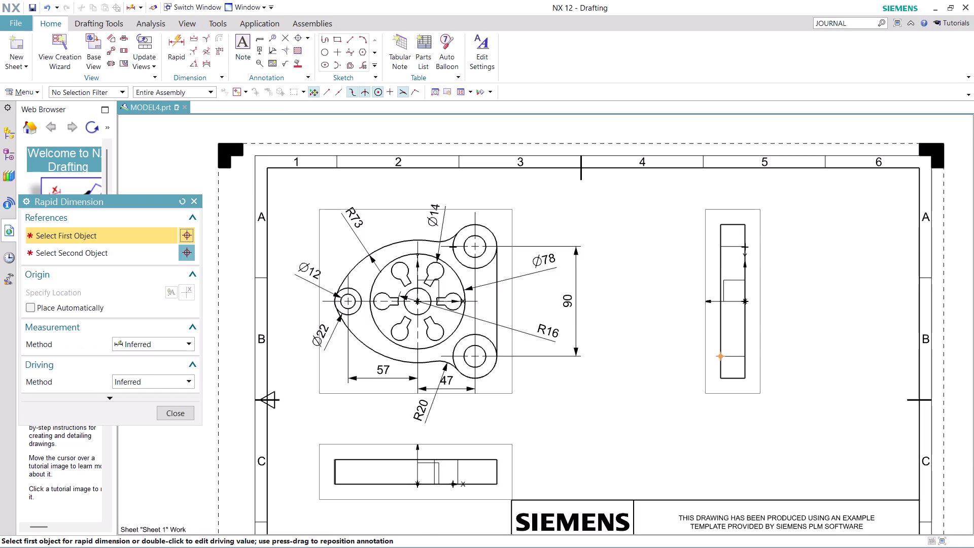
Dimension the side view's 20 mm thickness between its two vertical edges, below the view.
click(718, 336)
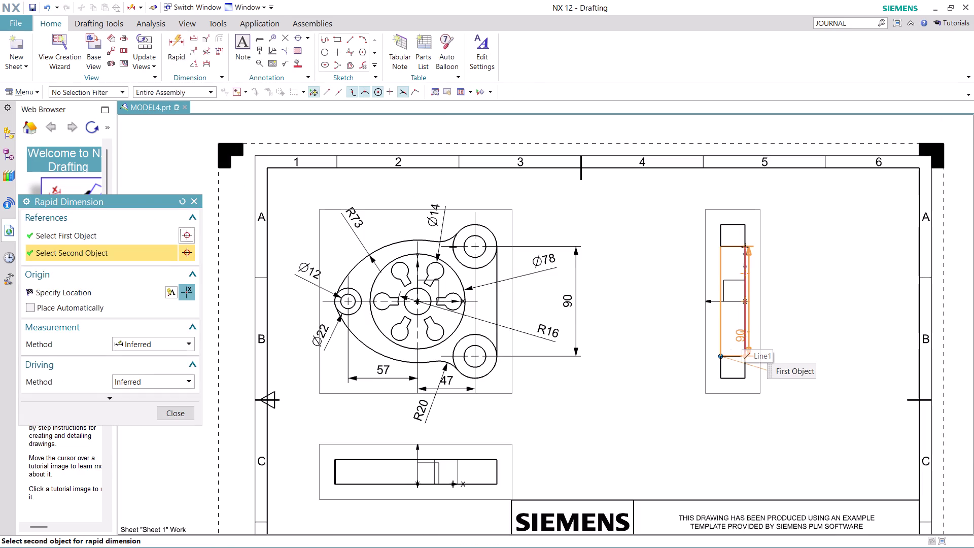
click(748, 335)
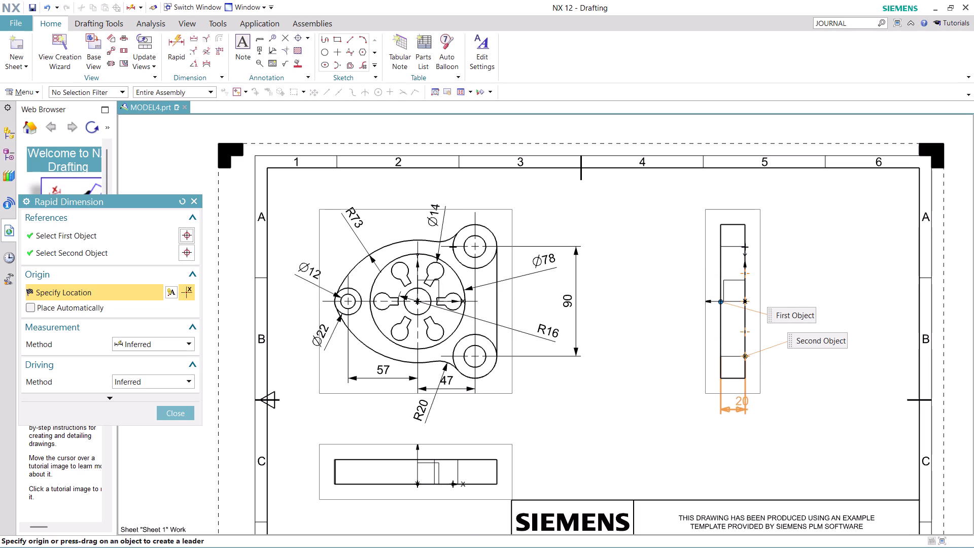
click(732, 411)
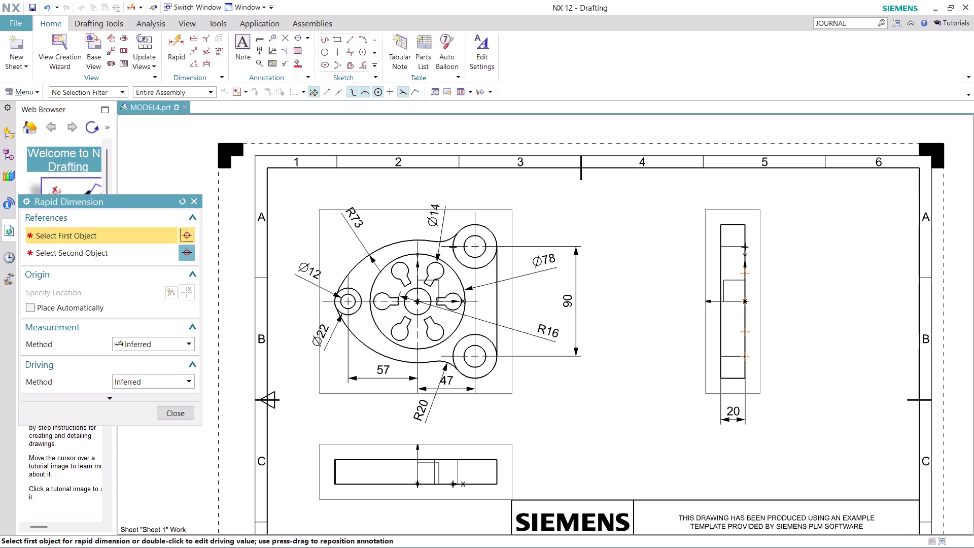
scroll(up, 3)
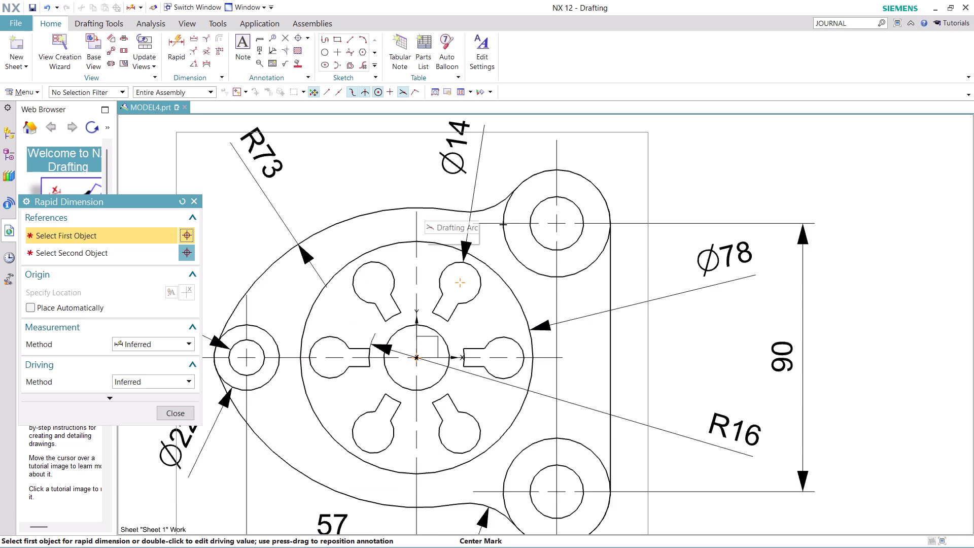
scroll(up, 3)
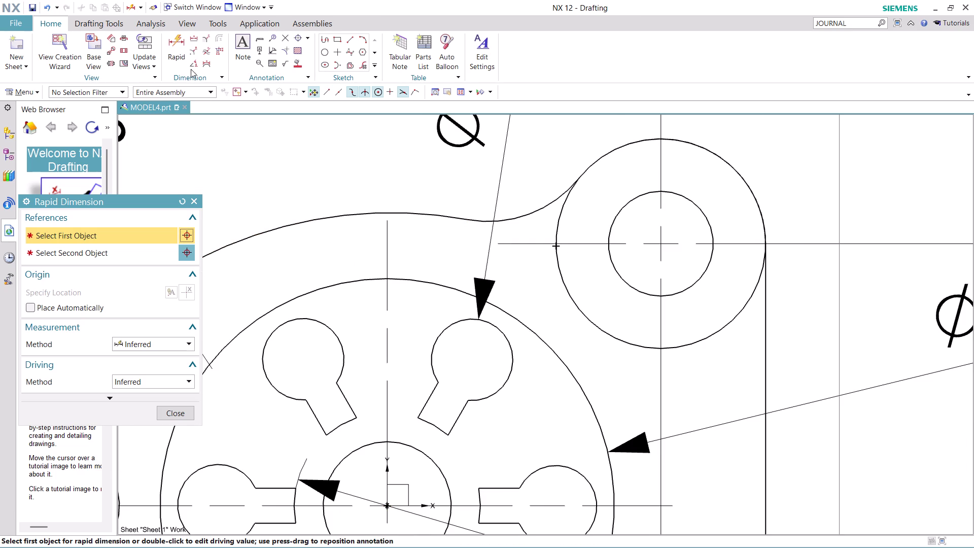
click(196, 60)
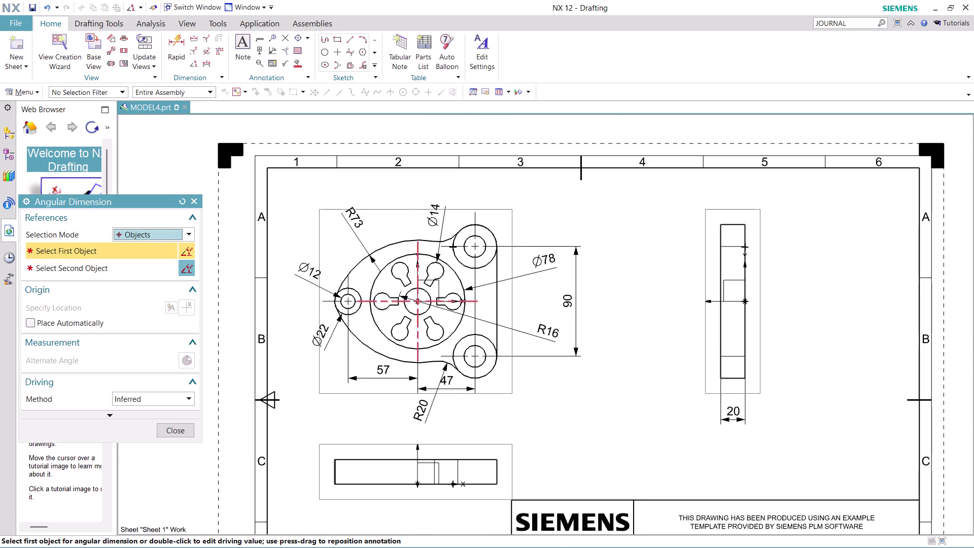
Inspect the top view and close Angular Dimension without adding an angle.
scroll(up, 3)
scroll(up, 3)
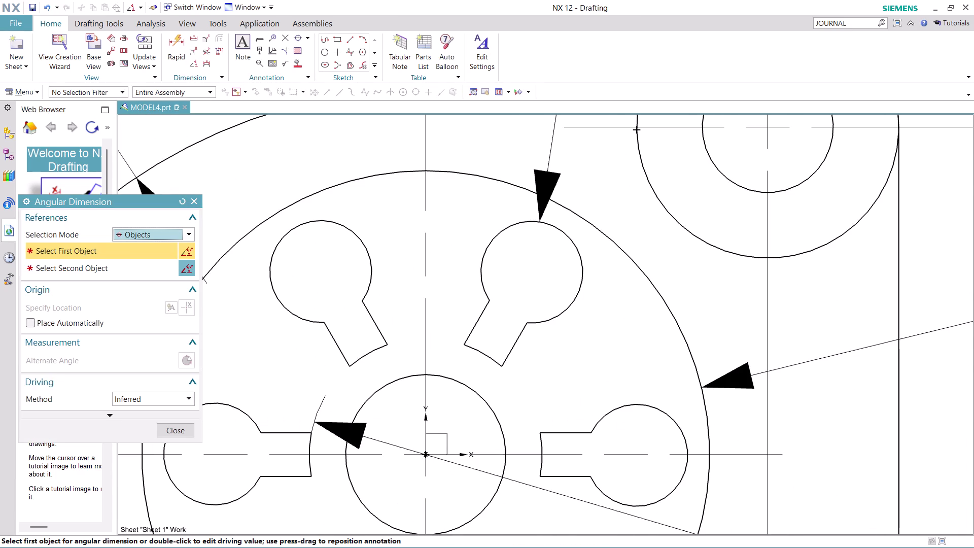
scroll(down, 3)
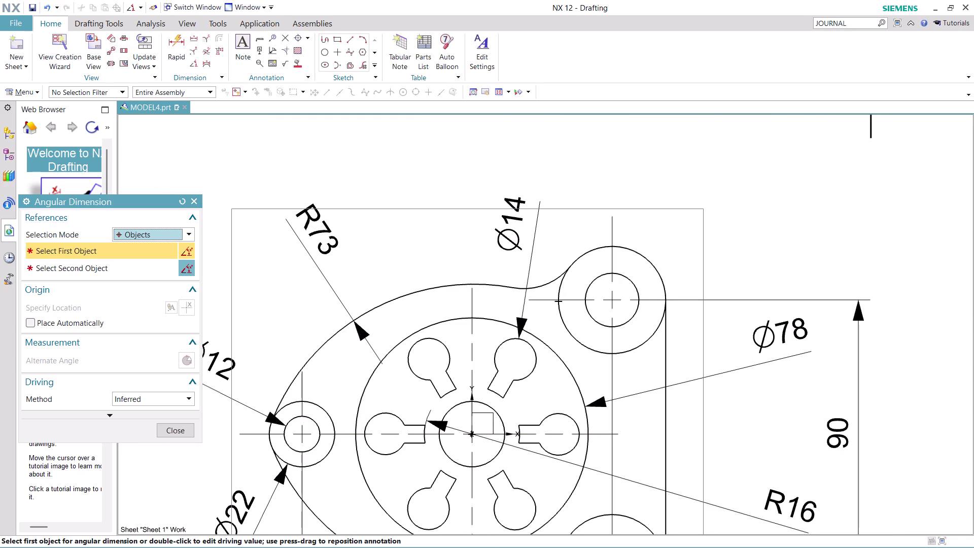
click(174, 431)
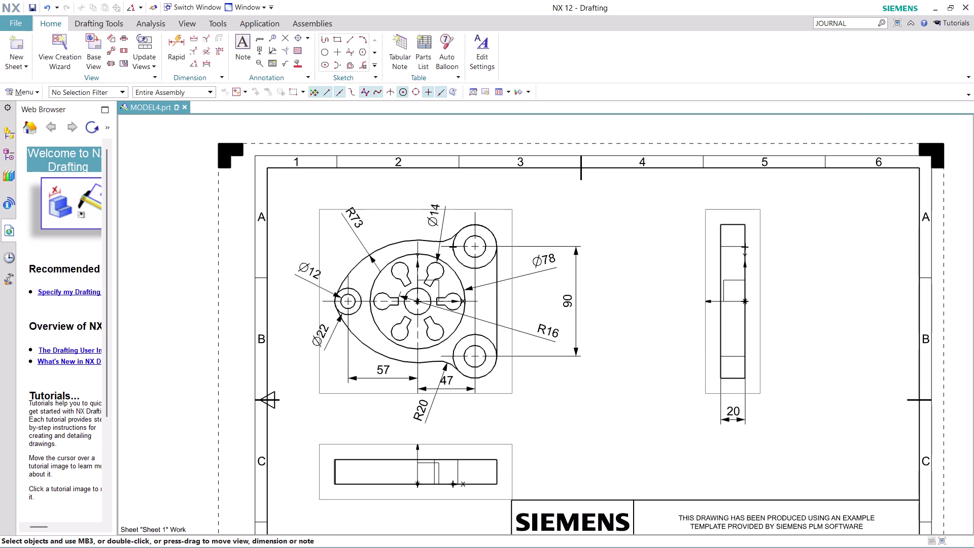
scroll(down, 3)
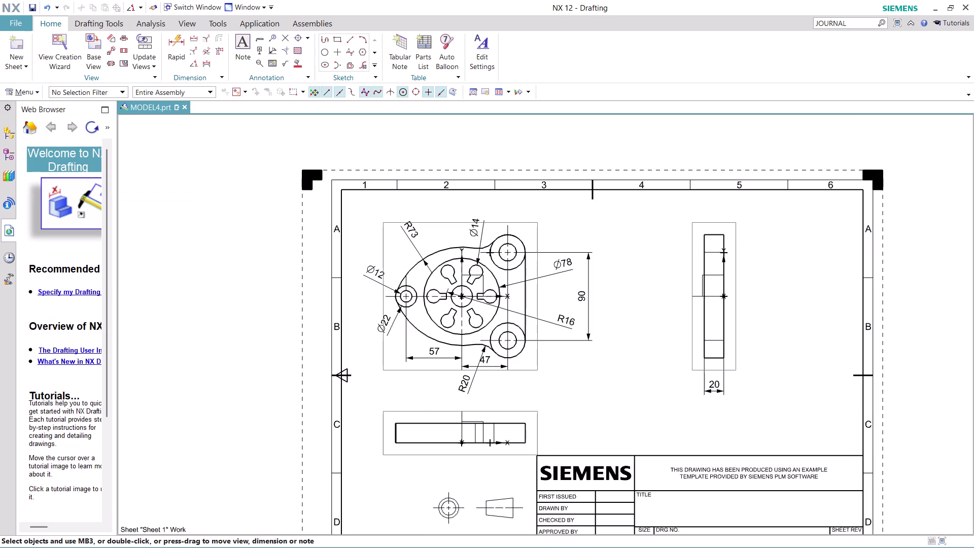
Export the A4 Sheet 1 of the MODEL4 drawing to PDF.
scroll(up, 3)
scroll(down, 3)
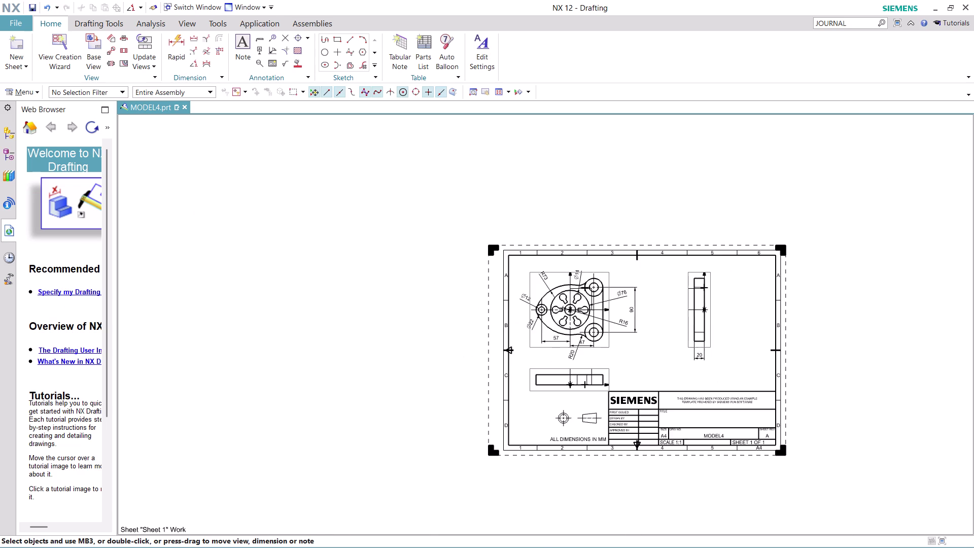
scroll(up, 3)
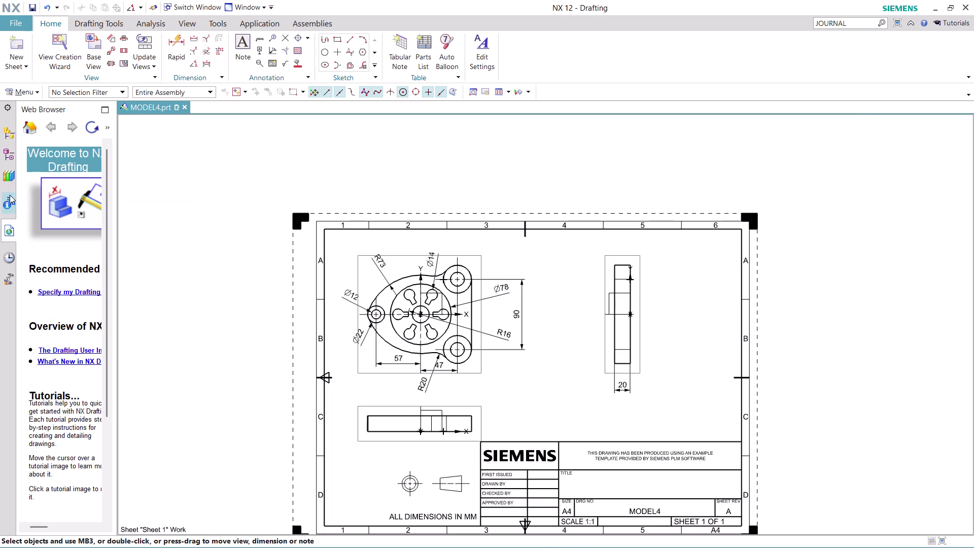
click(19, 20)
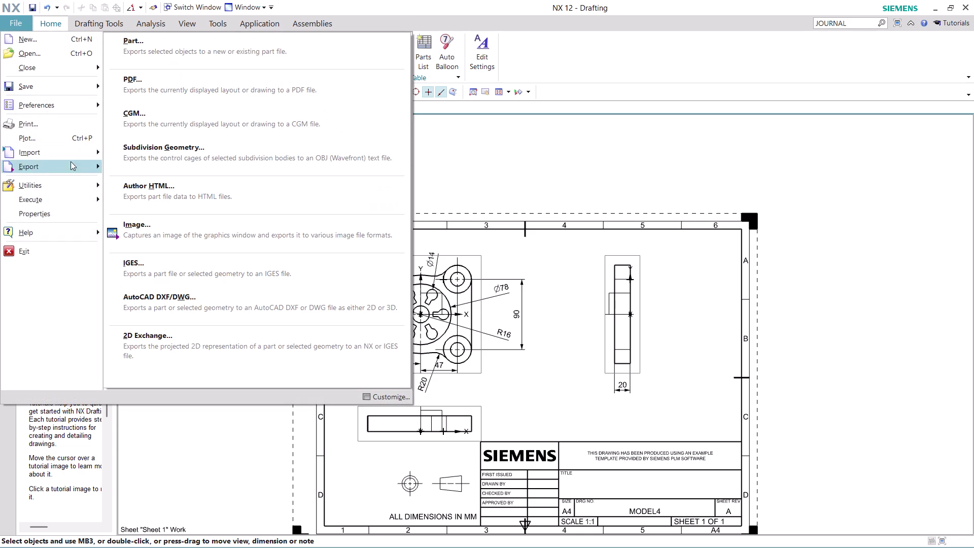
click(191, 96)
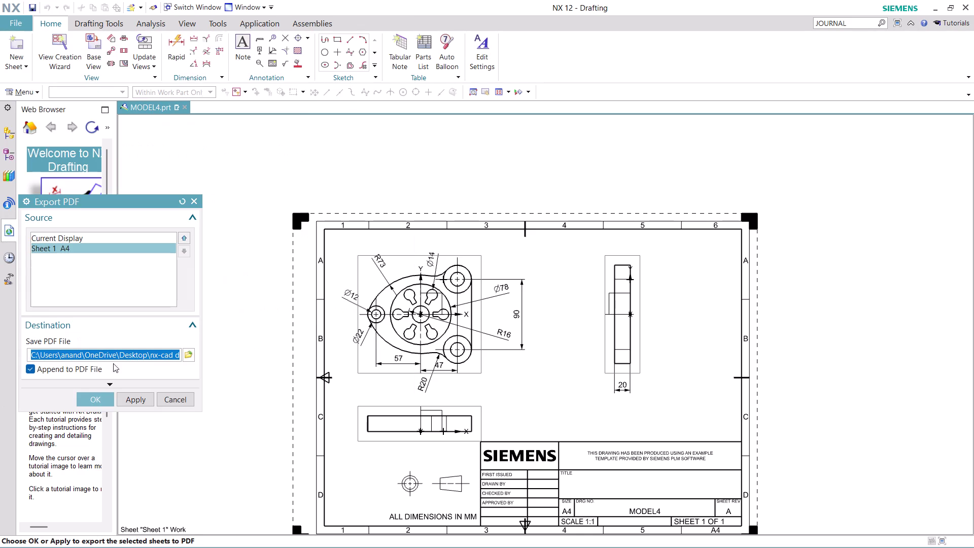
click(100, 401)
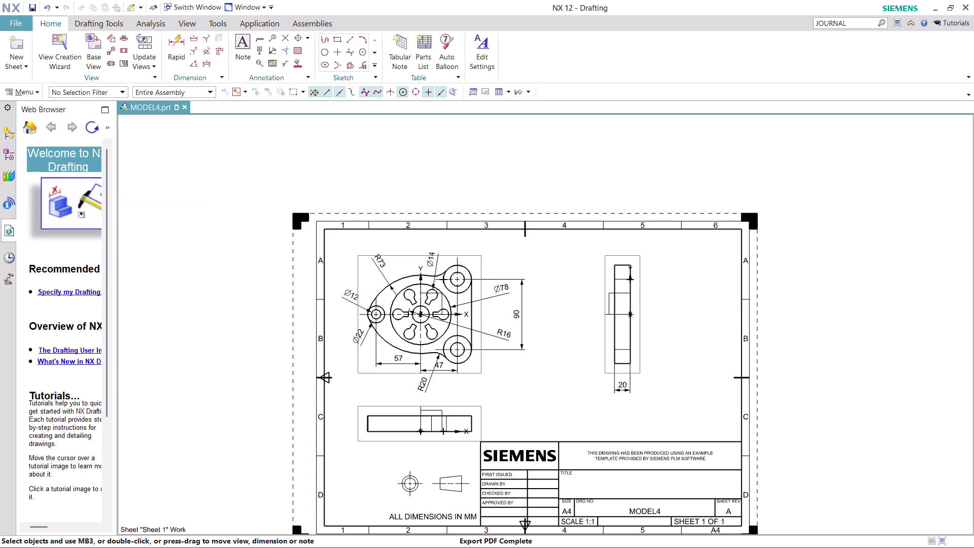